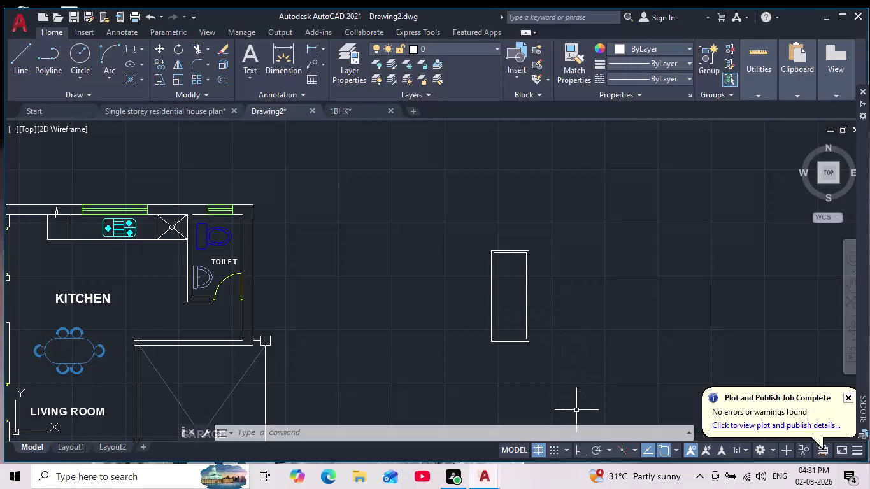
Restart the LINE command beside the tall double-walled rectangle.
scroll(up, 3)
click(16, 52)
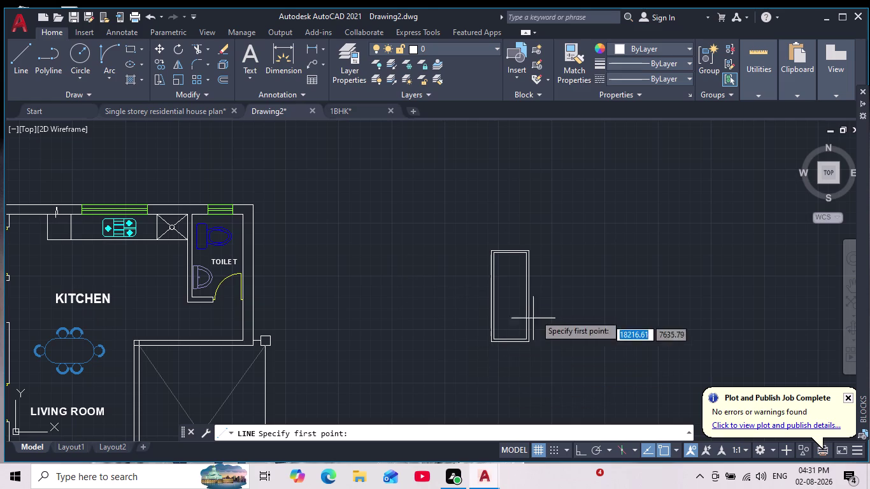
click(15, 58)
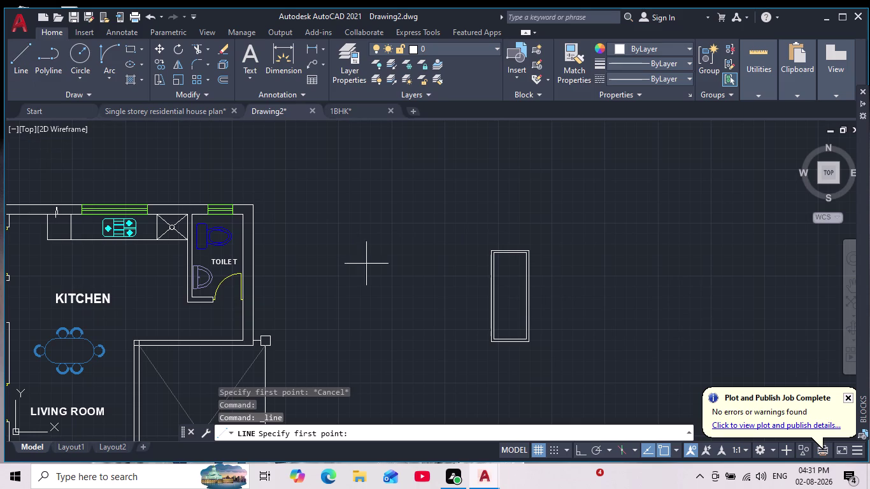
Draw a trial line across the inner rectangle from its left edge, then undo it.
scroll(up, 3)
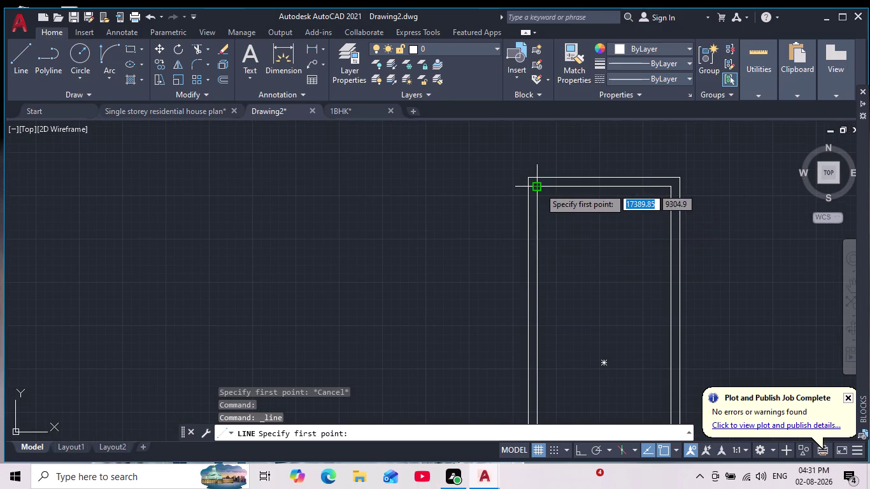
click(536, 239)
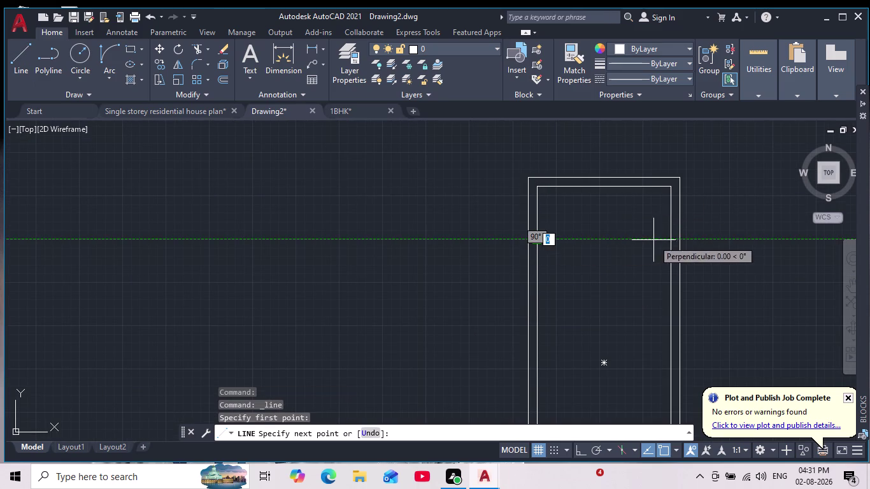
click(670, 239)
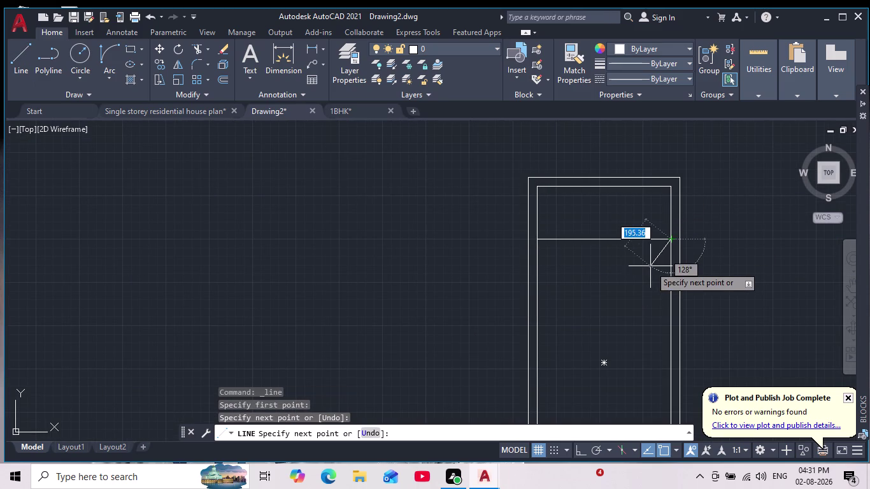
key(ctrl+z)
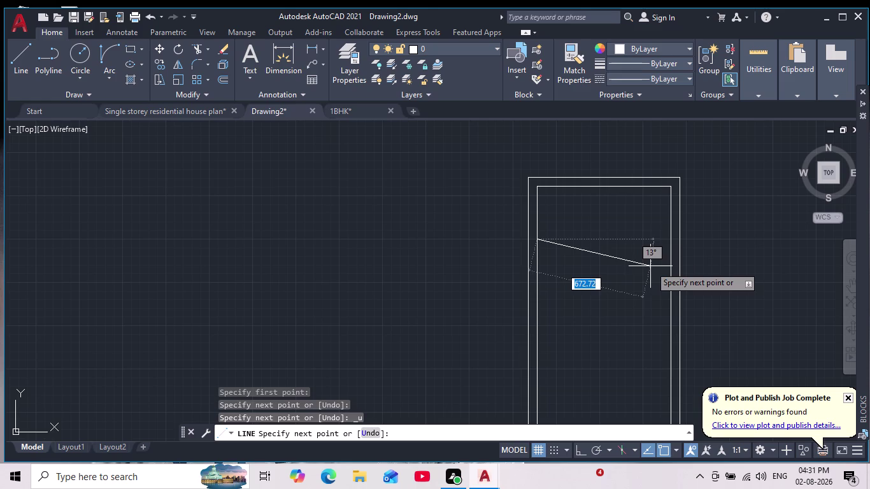
With Ortho on, draw the horizontal line to the inner right edge and finish it.
click(580, 452)
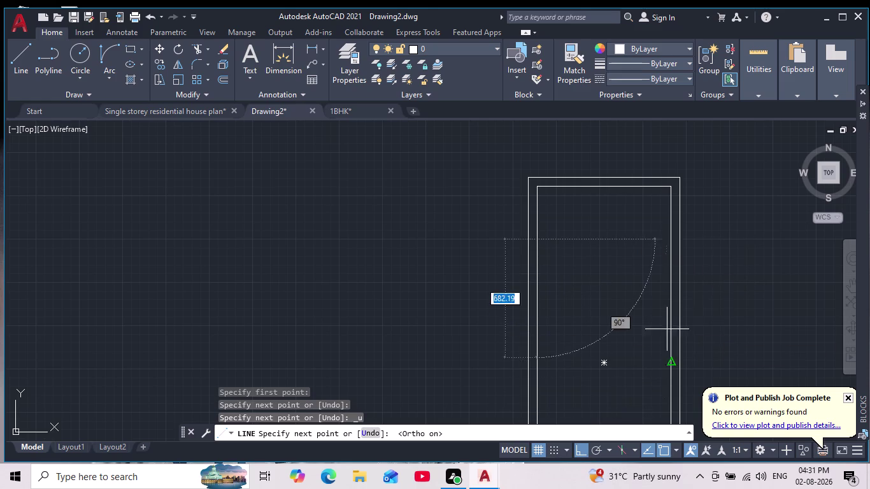
click(668, 246)
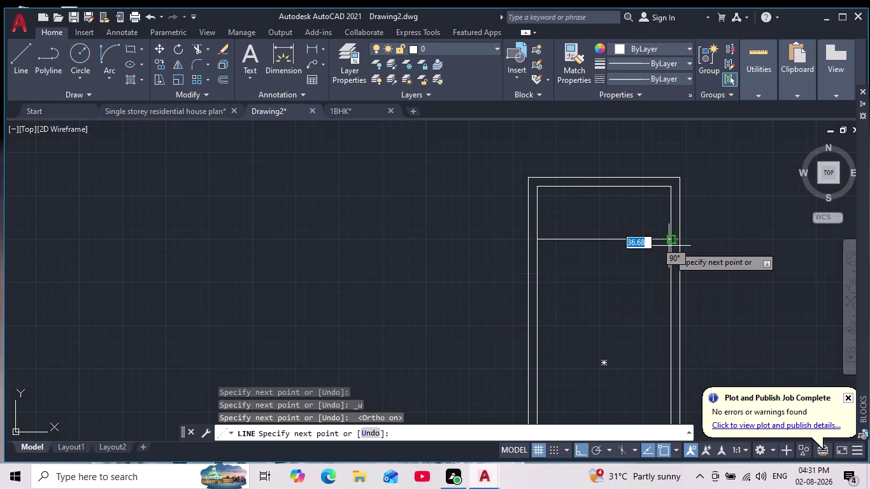
key(Escape)
scroll(down, 3)
middle_drag(647, 289, 600, 260)
scroll(up, 3)
scroll(down, 3)
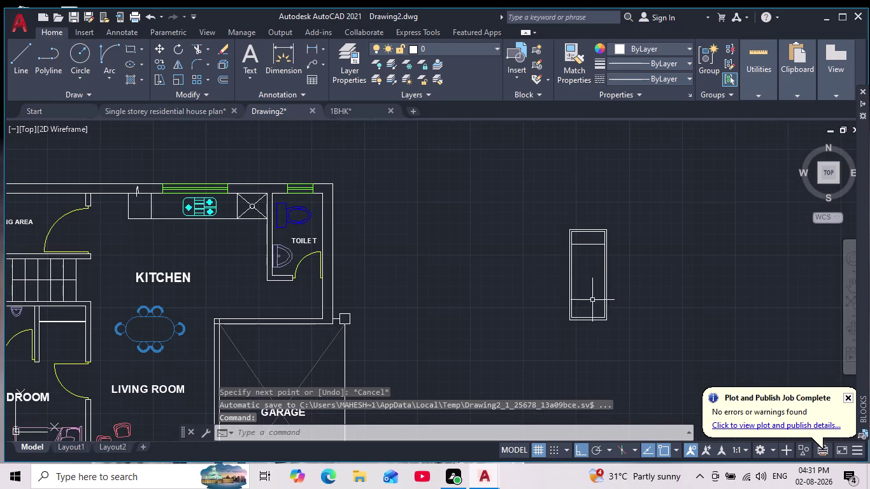
scroll(down, 3)
scroll(up, 3)
scroll(up, 3)
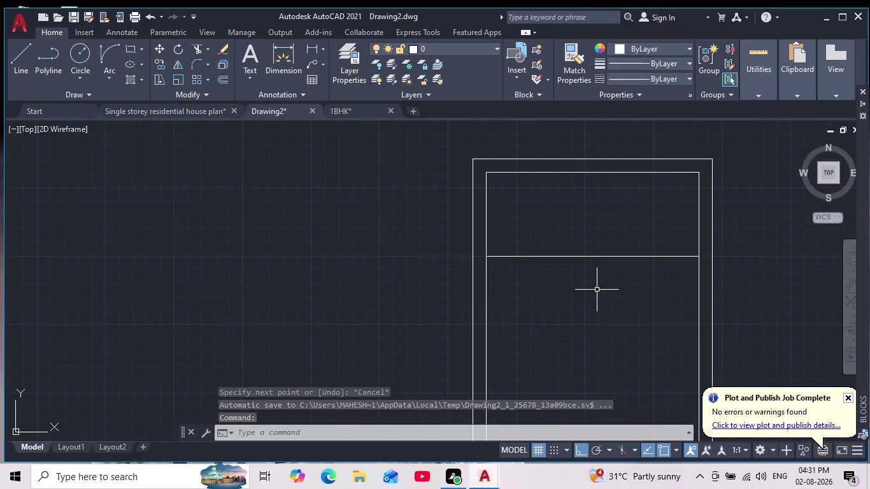
click(595, 285)
click(561, 248)
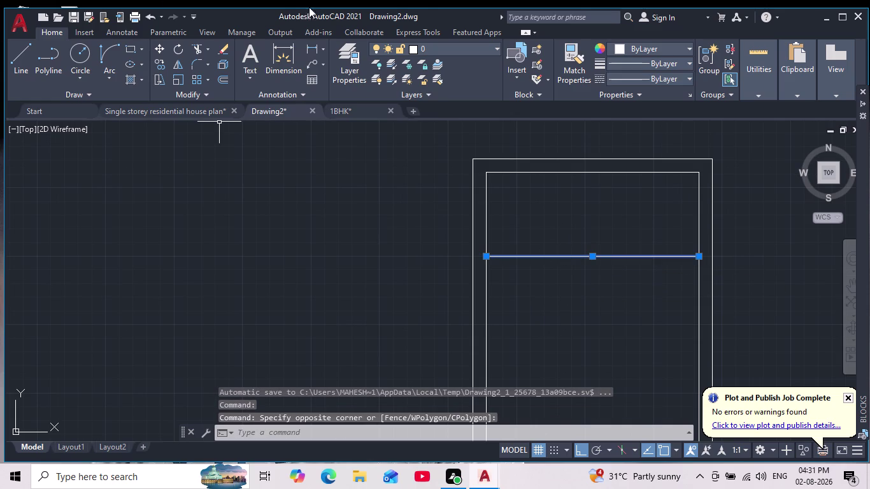
click(159, 47)
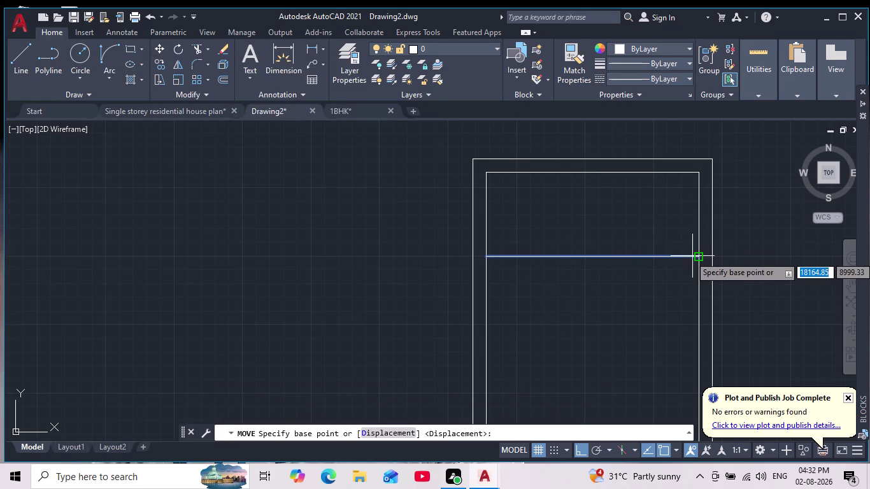
click(692, 256)
scroll(down, 3)
middle_drag(668, 310, 671, 266)
scroll(down, 3)
middle_drag(674, 261, 672, 227)
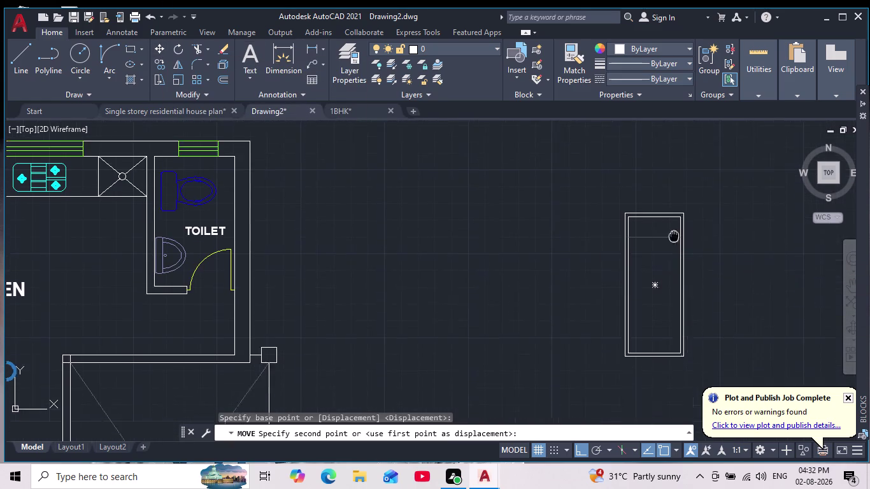
middle_drag(672, 227, 672, 218)
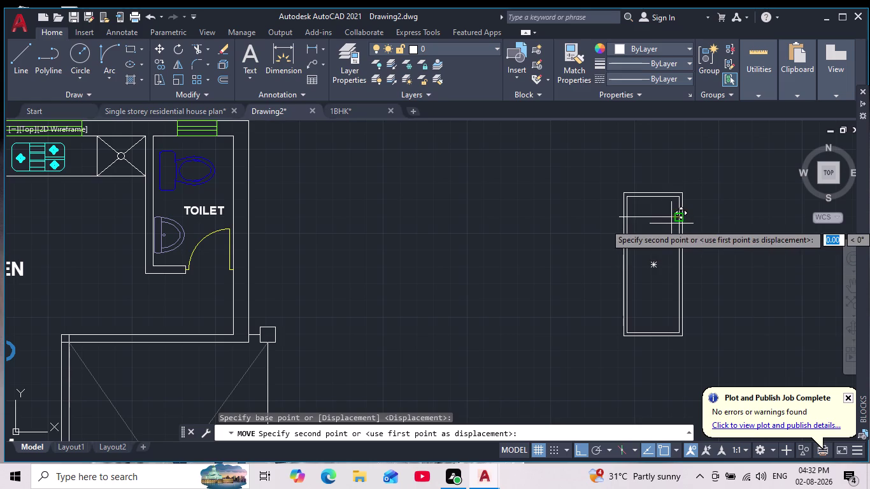
click(676, 231)
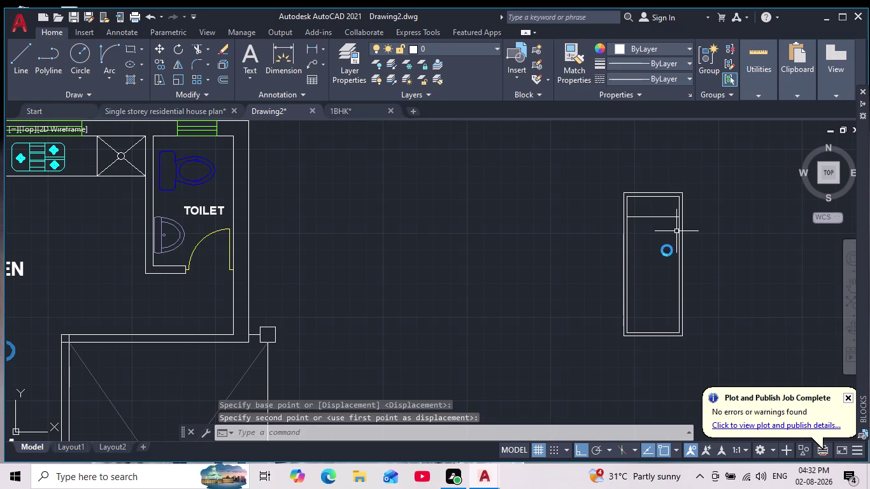
scroll(down, 3)
scroll(up, 3)
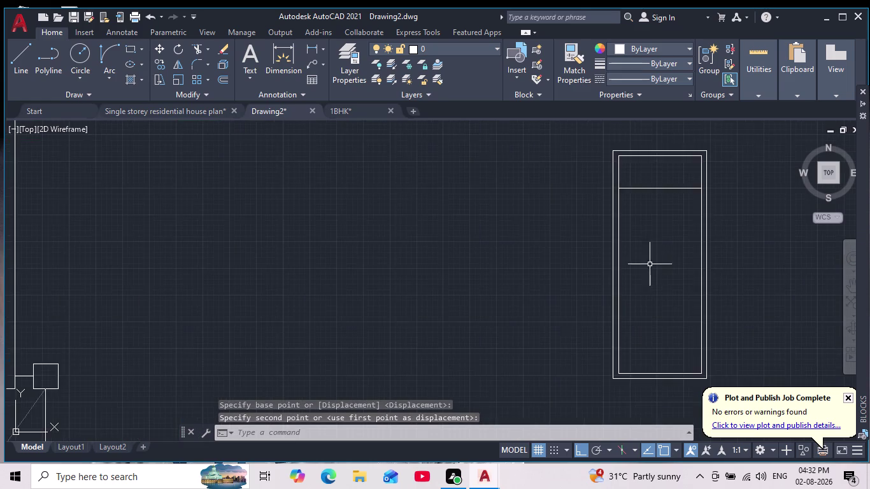
middle_drag(654, 259, 629, 331)
scroll(down, 3)
scroll(up, 3)
scroll(up, 3)
click(636, 340)
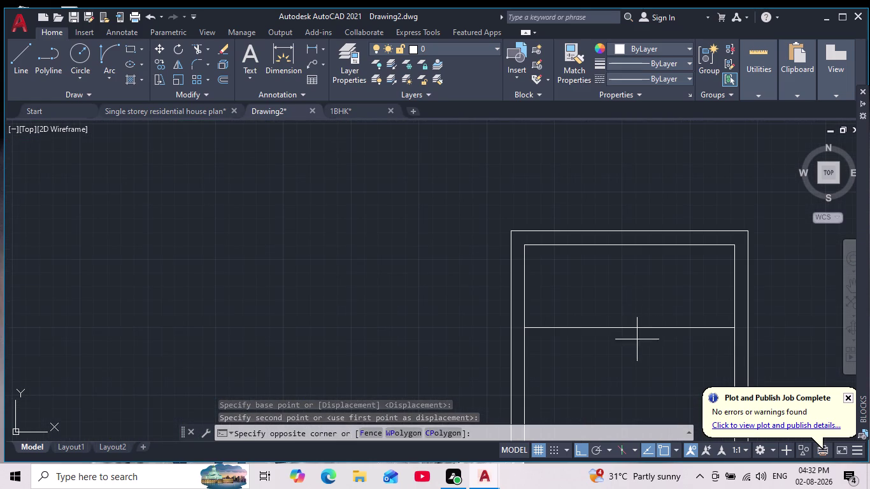
click(608, 323)
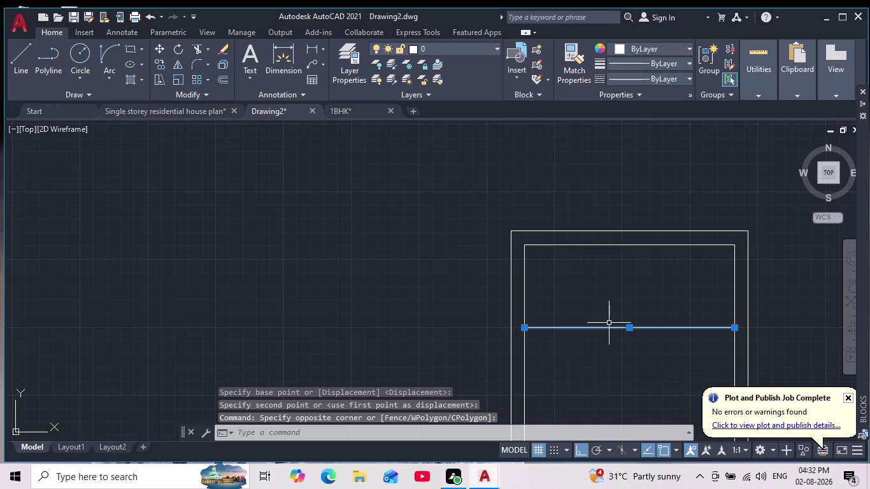
scroll(down, 3)
key(Escape)
scroll(down, 3)
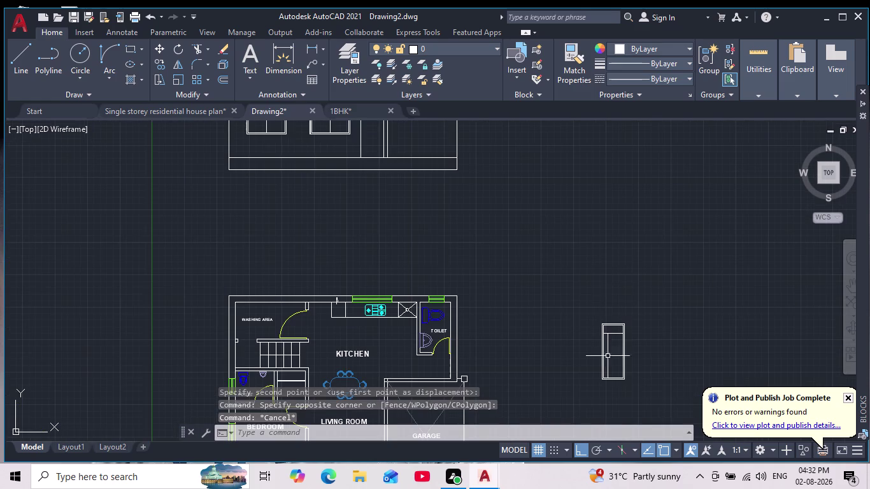
middle_drag(614, 367, 604, 338)
scroll(up, 3)
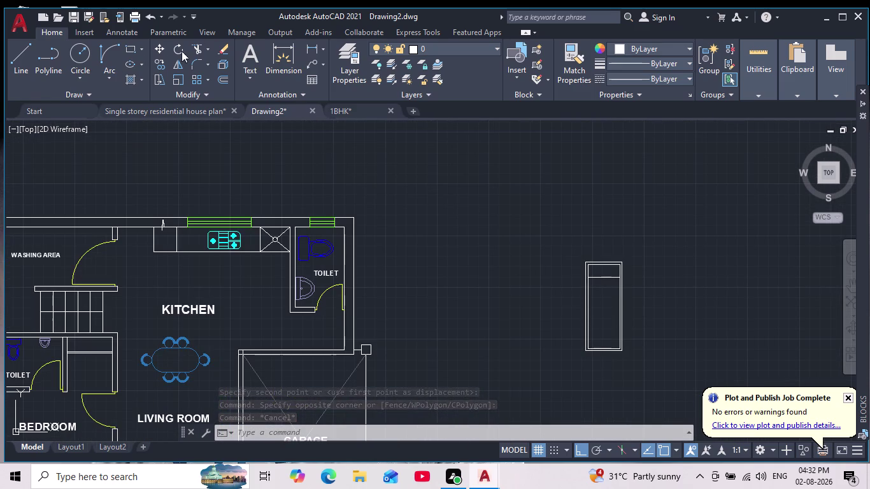
Start OFFSET with an offset distance of 200.
key(o)
key(Return)
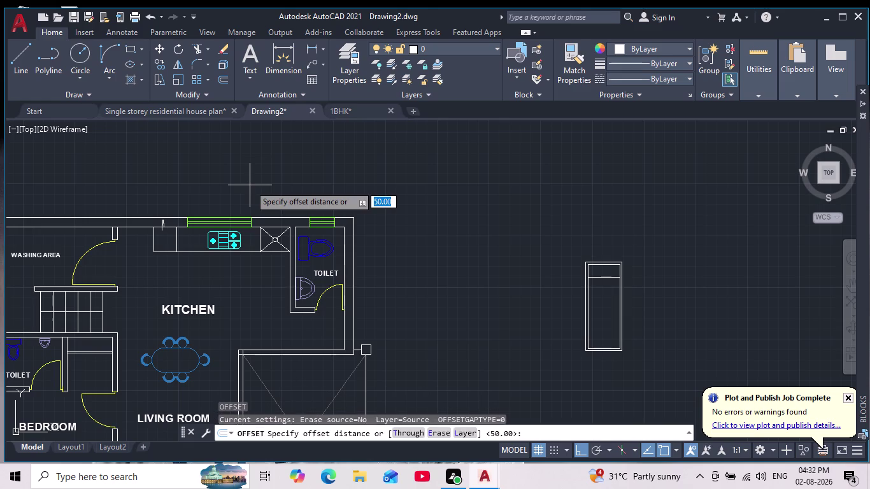
text(2000)
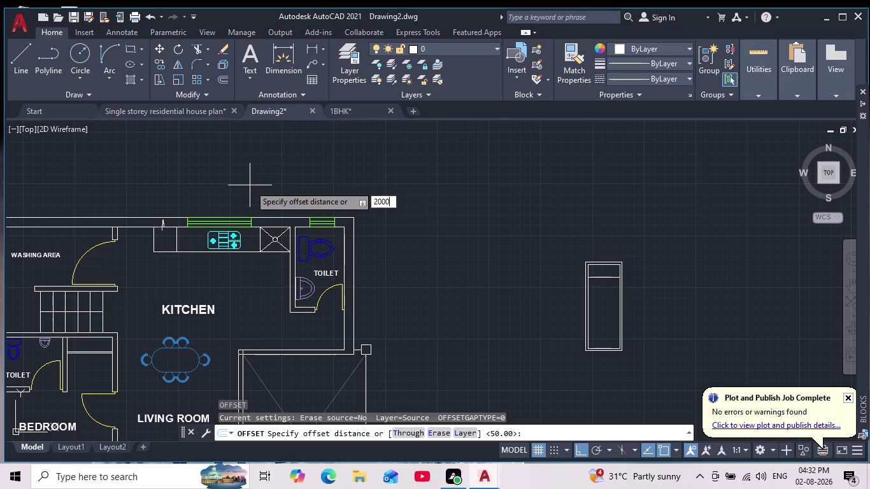
key(BackSpace)
key(Delete)
key(Return)
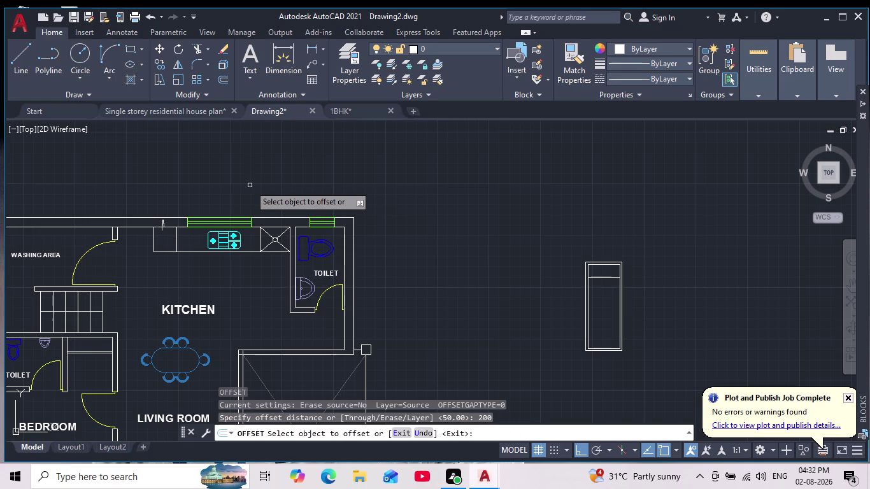
Make repeated offset copies of the horizontal line downward through the rectangle as treads.
click(602, 278)
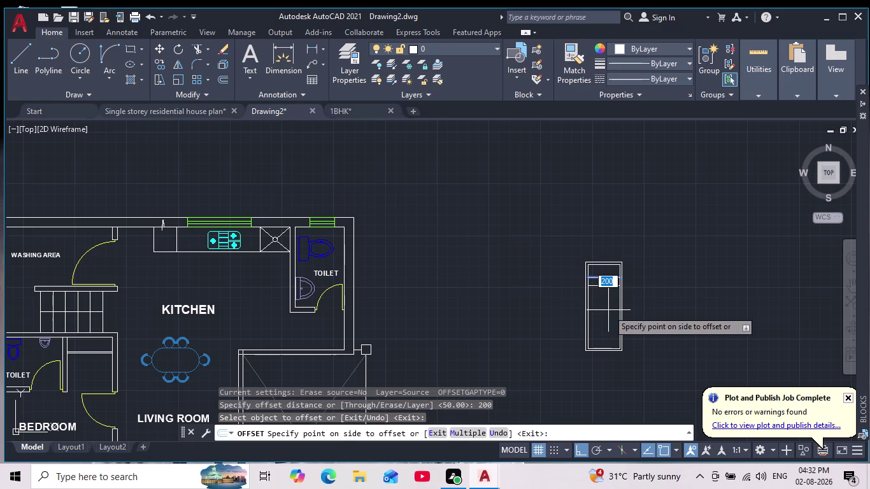
scroll(up, 3)
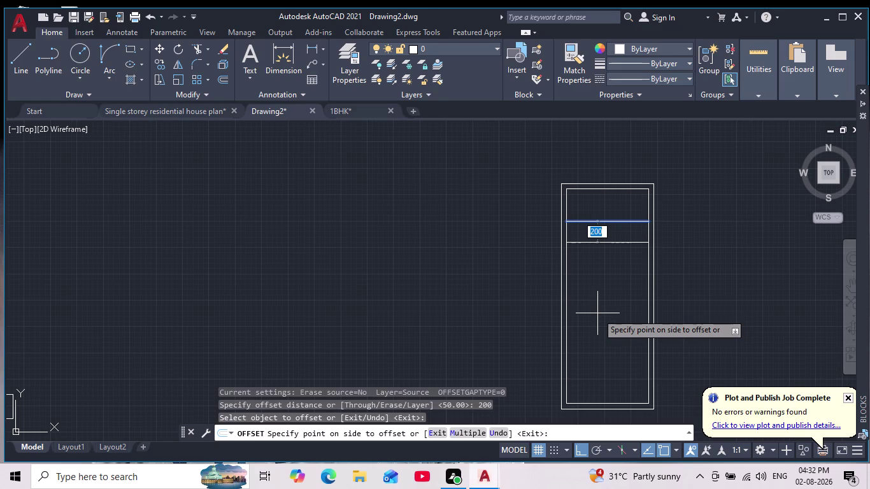
scroll(down, 3)
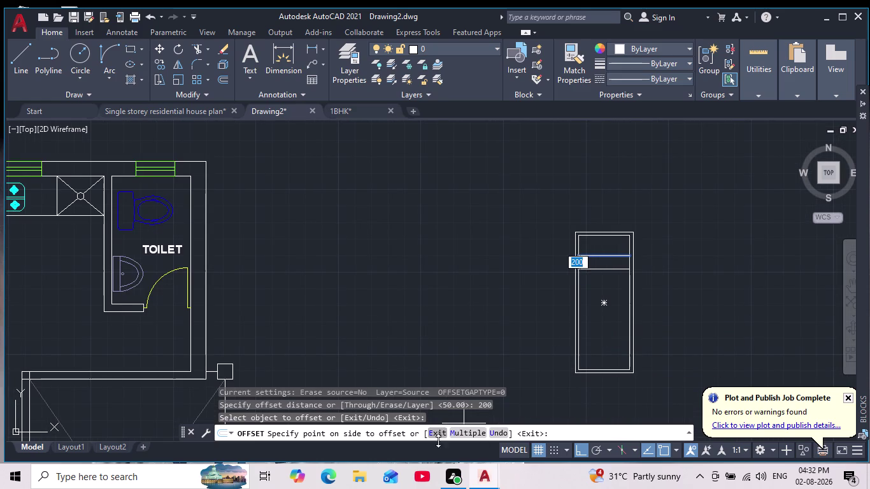
click(469, 430)
click(605, 308)
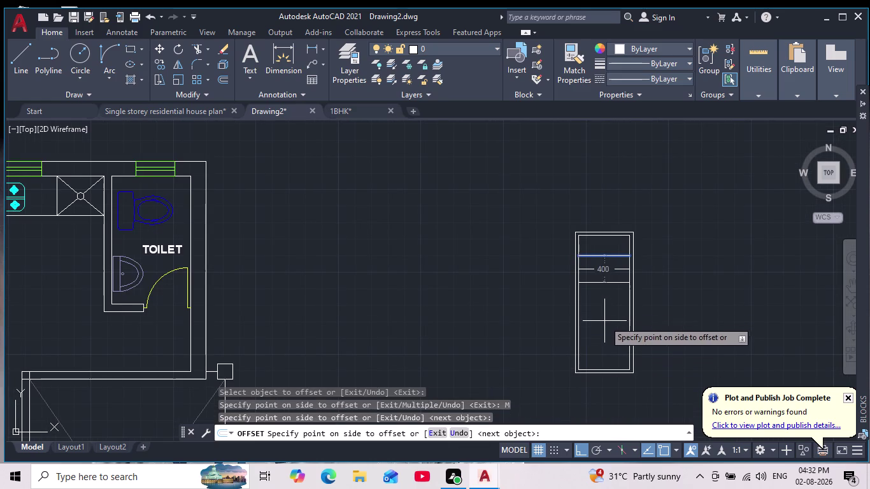
double_click(604, 320)
click(605, 334)
scroll(down, 3)
scroll(up, 3)
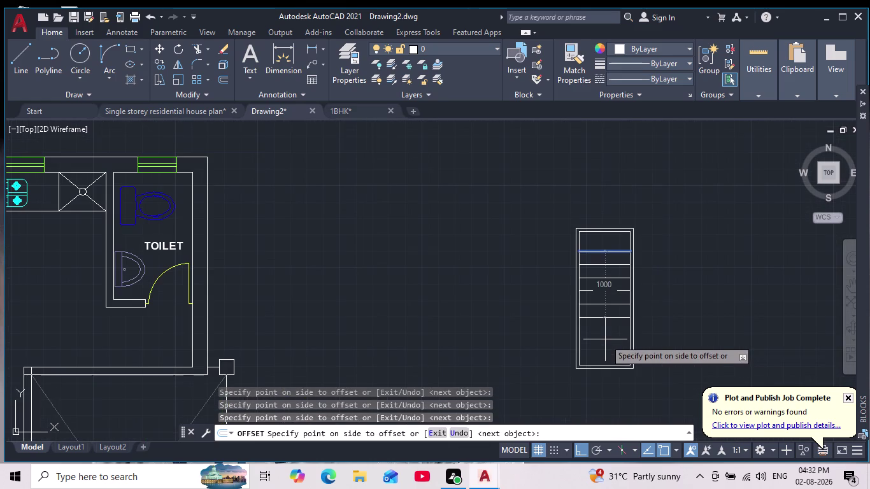
click(604, 339)
click(608, 344)
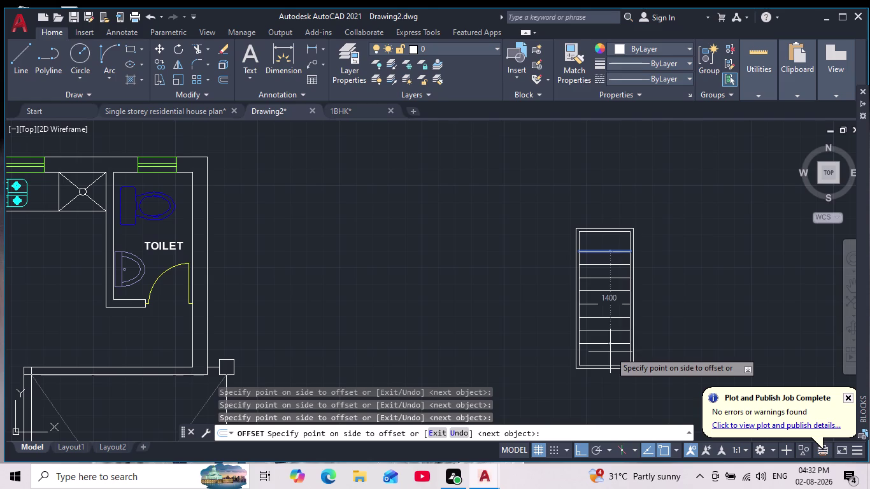
click(675, 353)
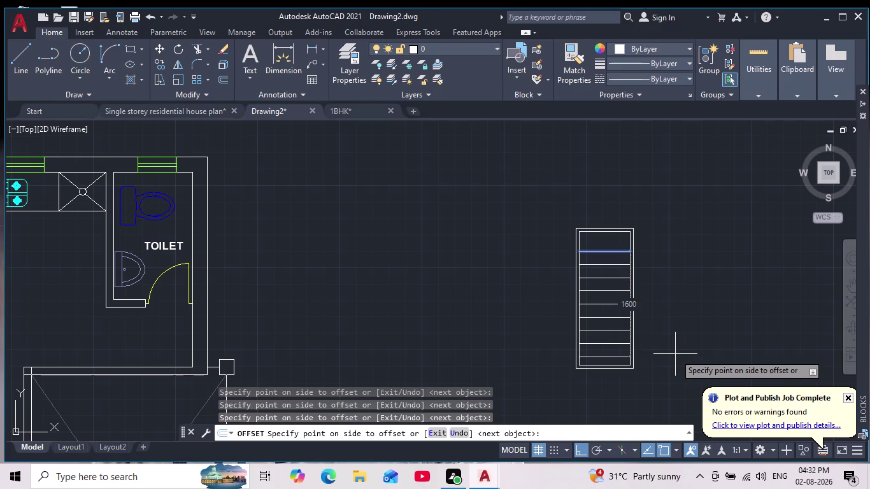
key(Return)
End the Offset command and re-centre the view on the filled rectangle.
scroll(down, 3)
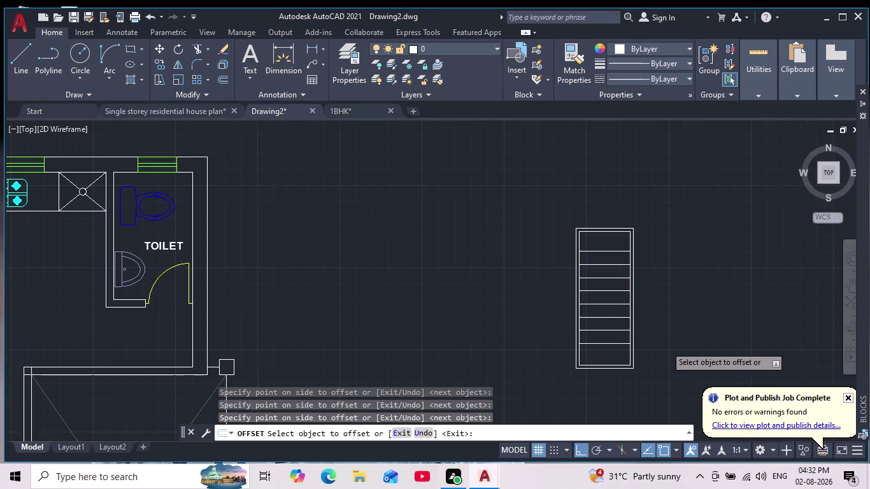
scroll(down, 3)
scroll(up, 3)
middle_drag(665, 353, 637, 351)
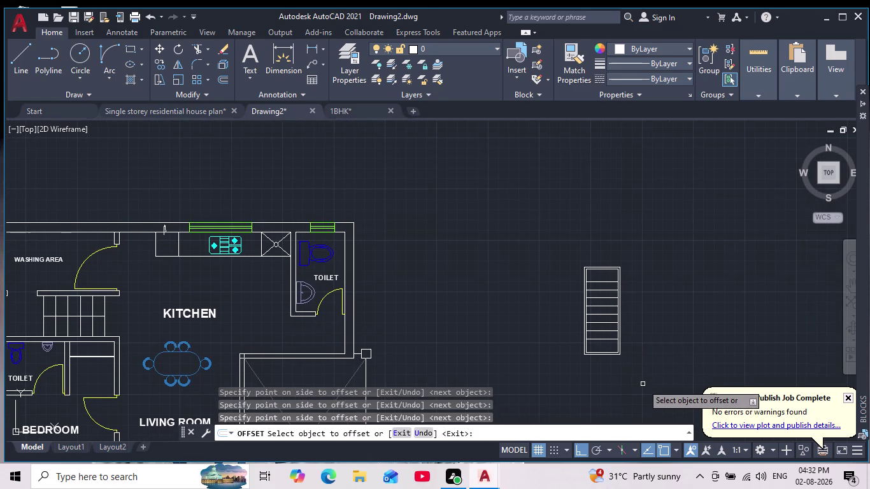
scroll(up, 3)
middle_drag(650, 346, 658, 394)
scroll(up, 3)
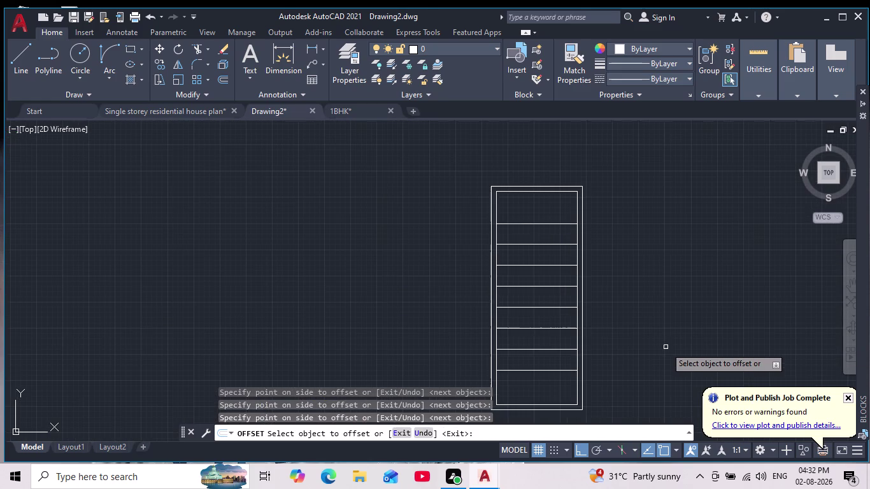
key(Escape)
key(Escape)
scroll(down, 3)
key(Escape)
key(Escape)
scroll(up, 3)
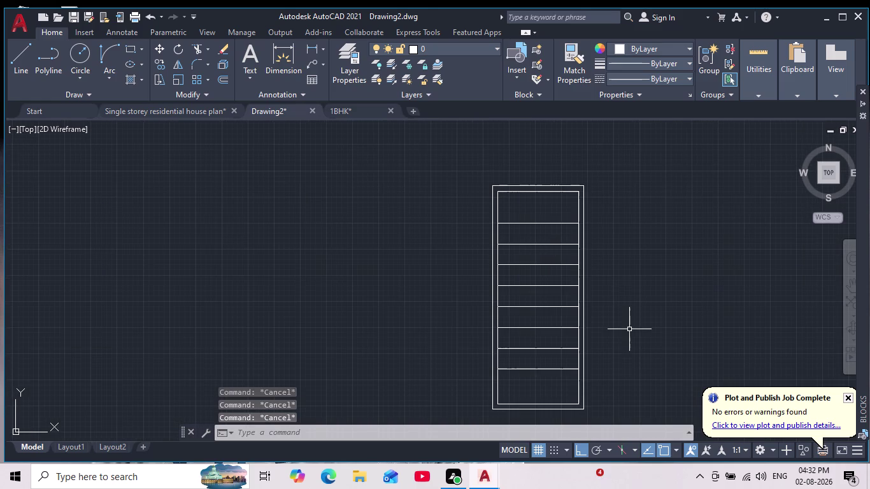
scroll(down, 3)
scroll(down, 3)
middle_click(634, 346)
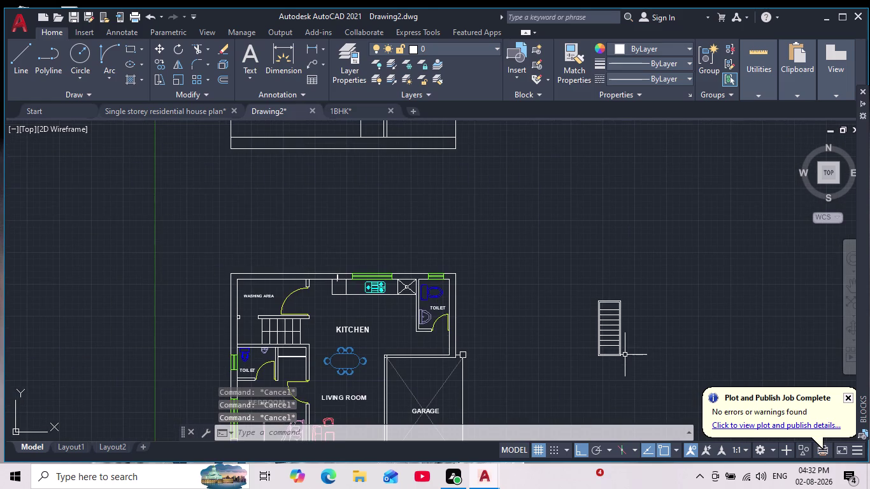
scroll(down, 3)
scroll(up, 3)
Draw a diagonal line from the inner top-left corner to the right-side midpoint.
scroll(up, 3)
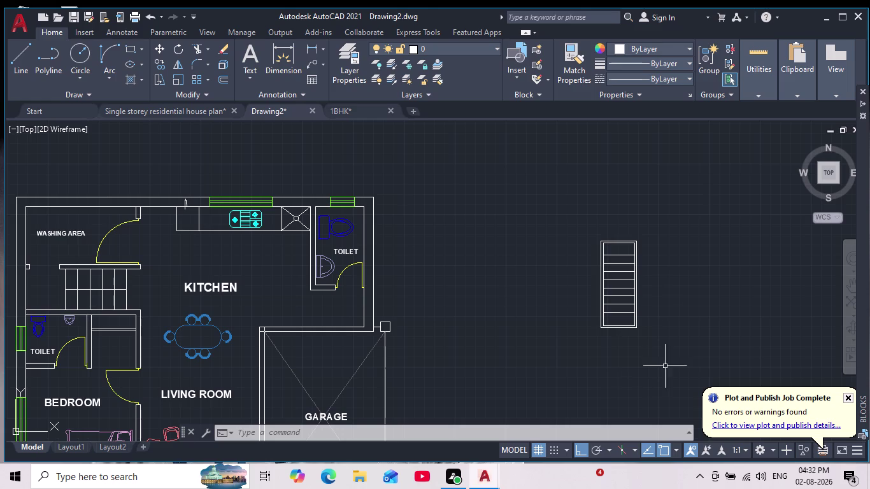
click(0, 48)
click(23, 59)
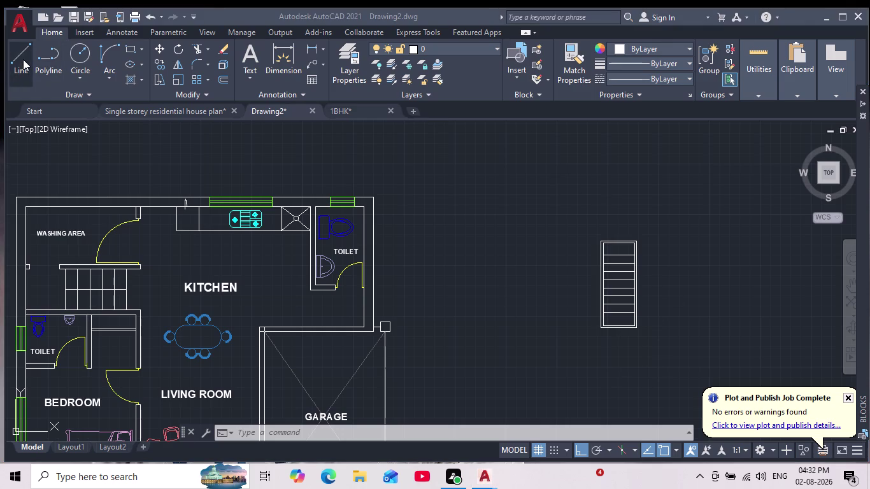
scroll(up, 3)
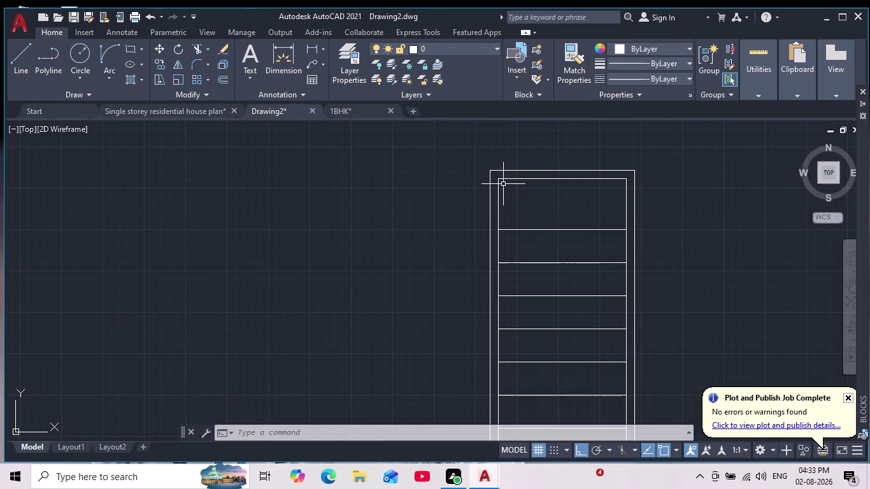
click(27, 53)
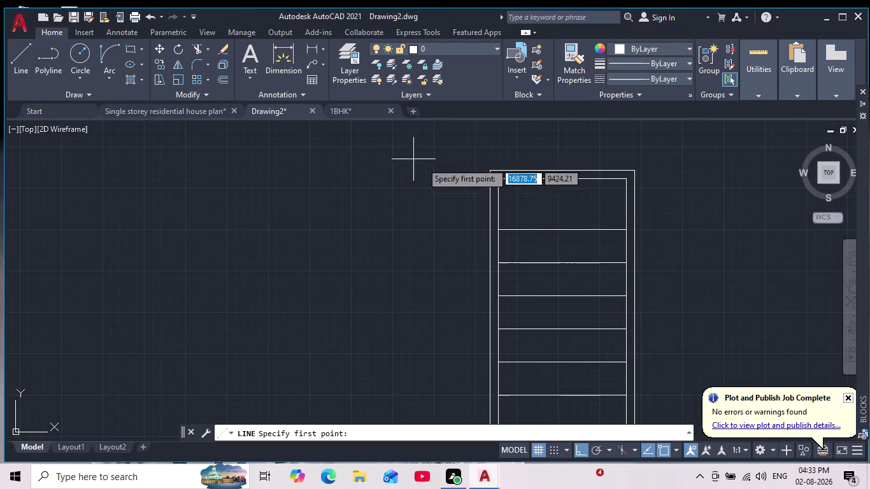
click(499, 179)
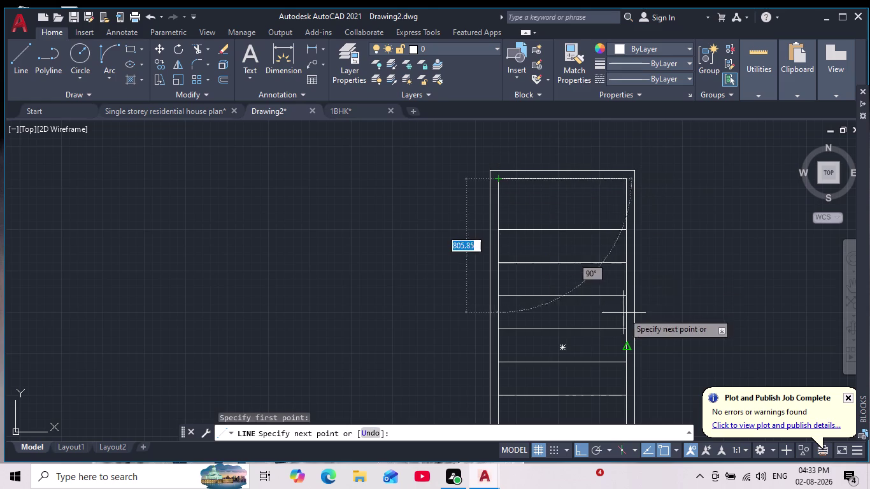
middle_drag(624, 314, 630, 266)
scroll(down, 3)
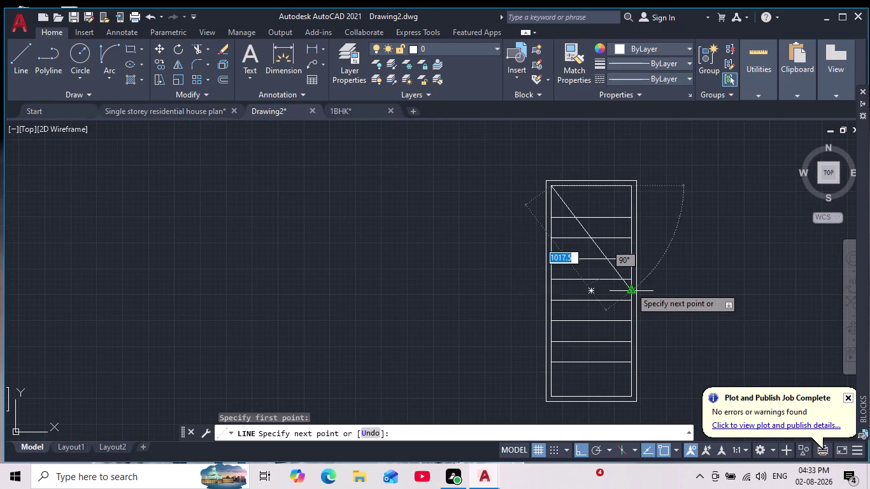
click(630, 287)
Continue the line down to the bottom-left corner and finish it.
middle_drag(573, 350, 592, 320)
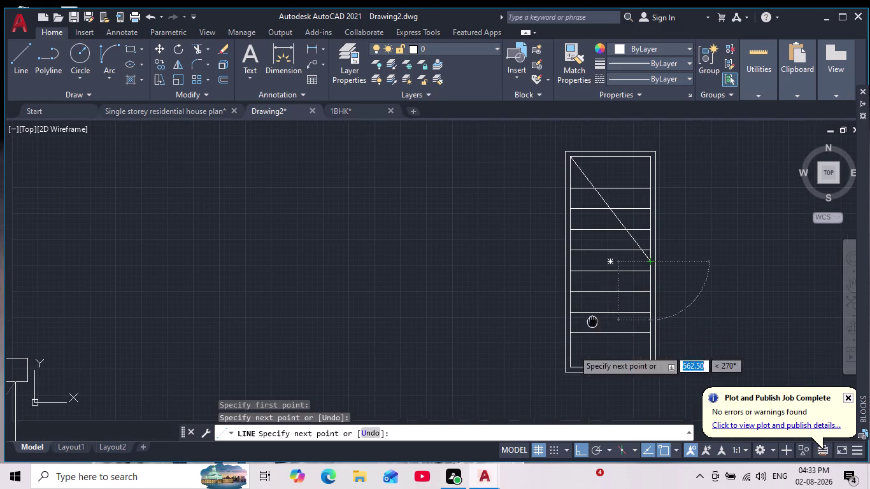
middle_drag(592, 320, 593, 320)
scroll(up, 3)
click(552, 402)
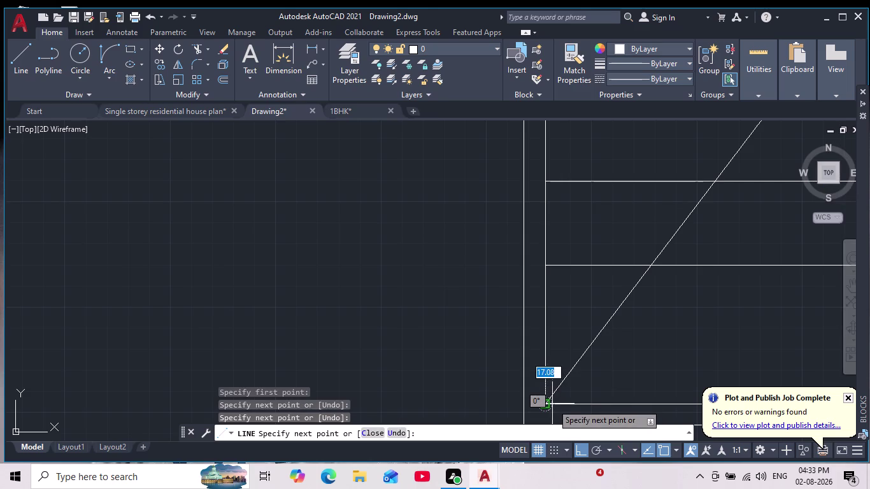
key(Escape)
scroll(down, 3)
middle_drag(574, 412, 584, 358)
scroll(up, 3)
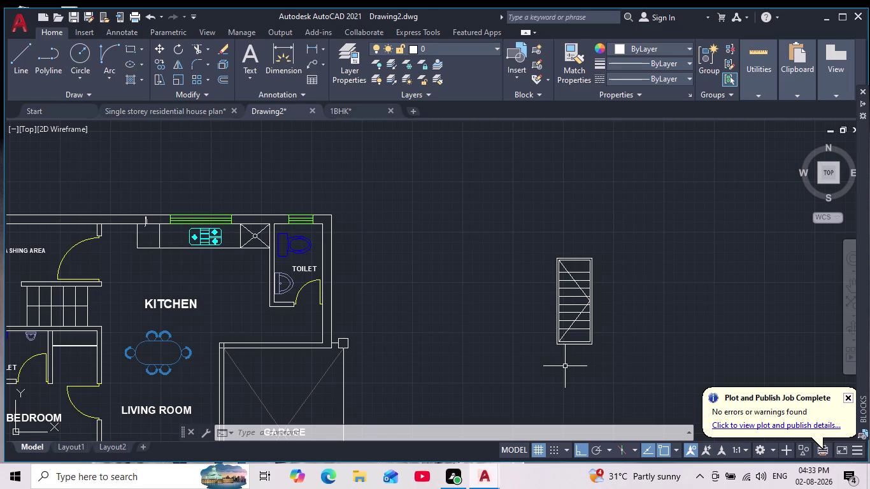
Window-select the treads and V-shaped diagonals and set their colour to black.
scroll(up, 3)
click(579, 347)
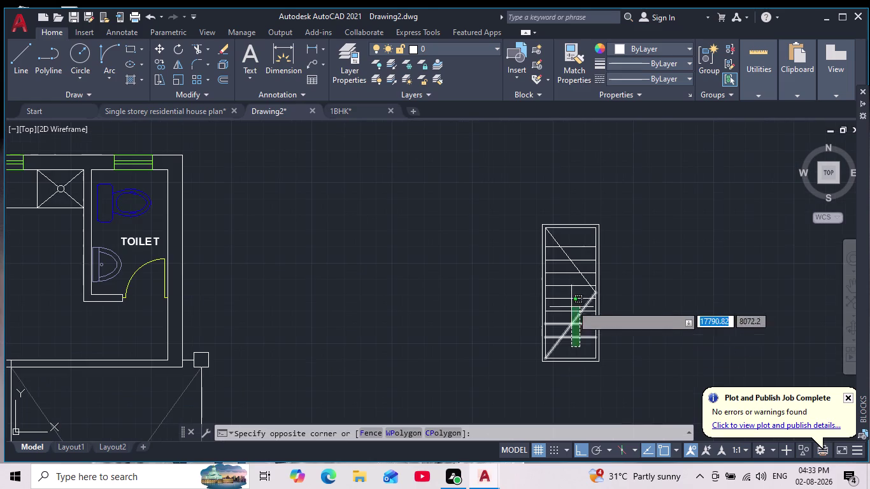
click(564, 241)
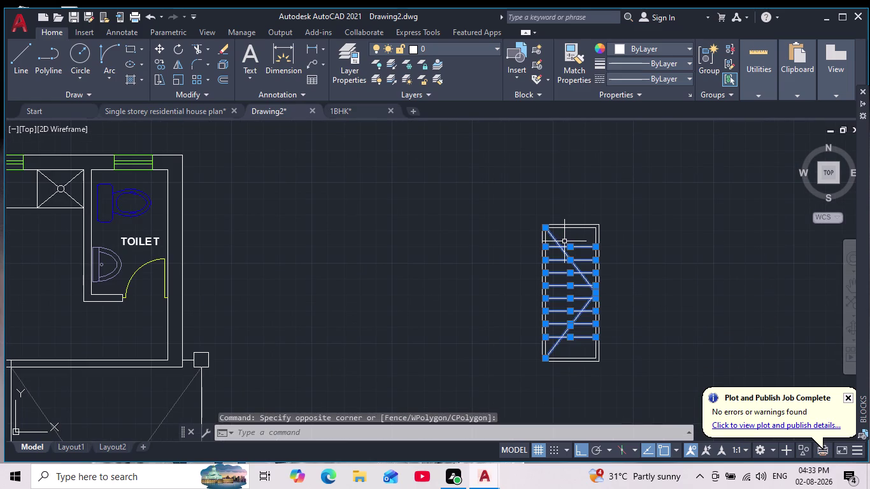
scroll(up, 3)
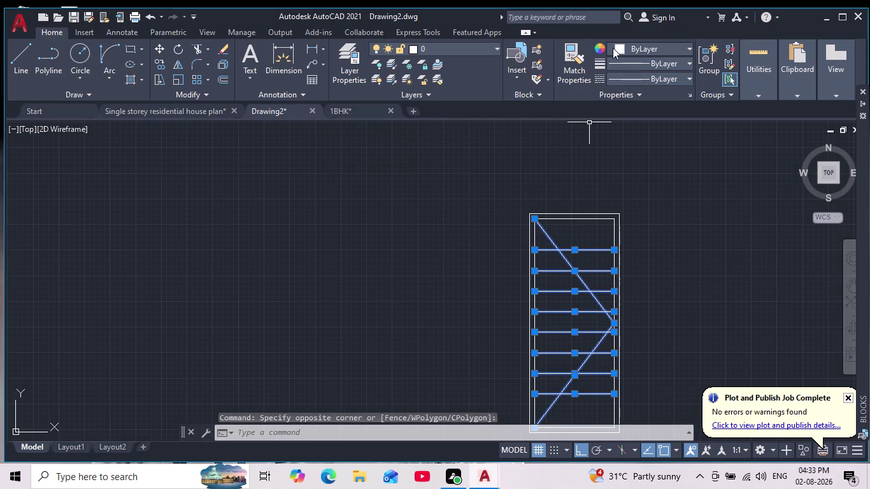
click(617, 48)
click(614, 100)
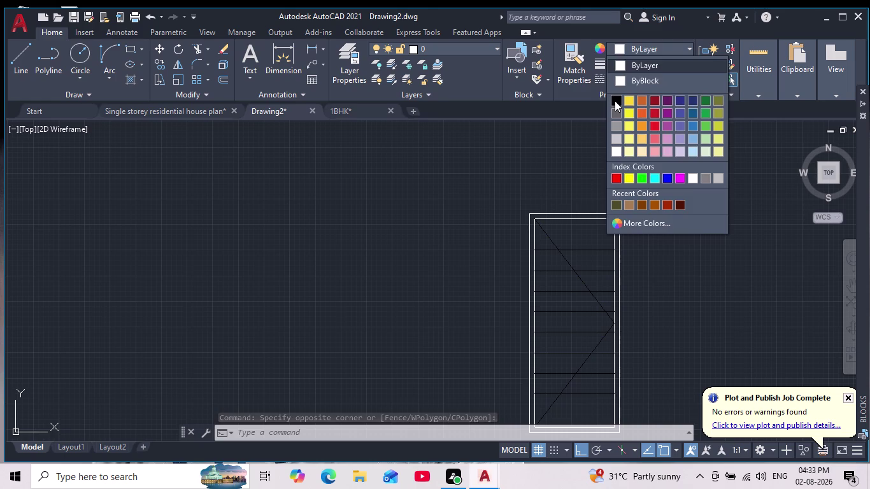
key(Escape)
middle_drag(581, 275, 578, 247)
scroll(down, 3)
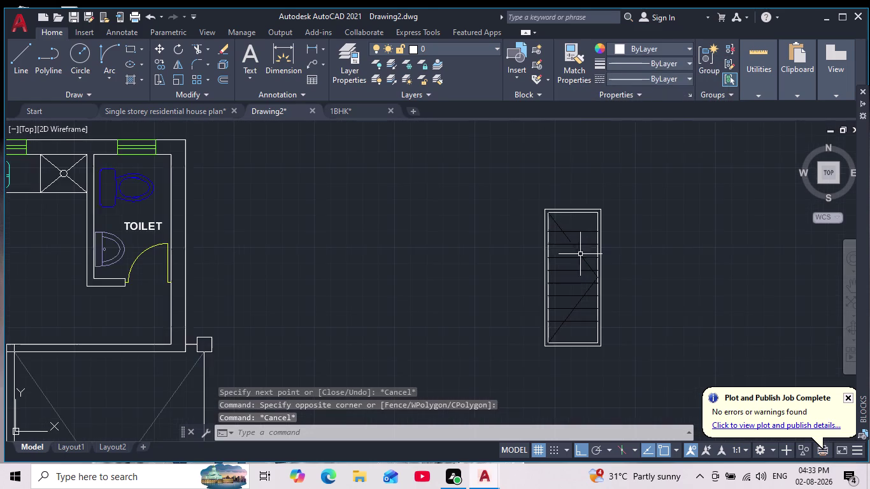
middle_drag(602, 271, 549, 307)
scroll(up, 3)
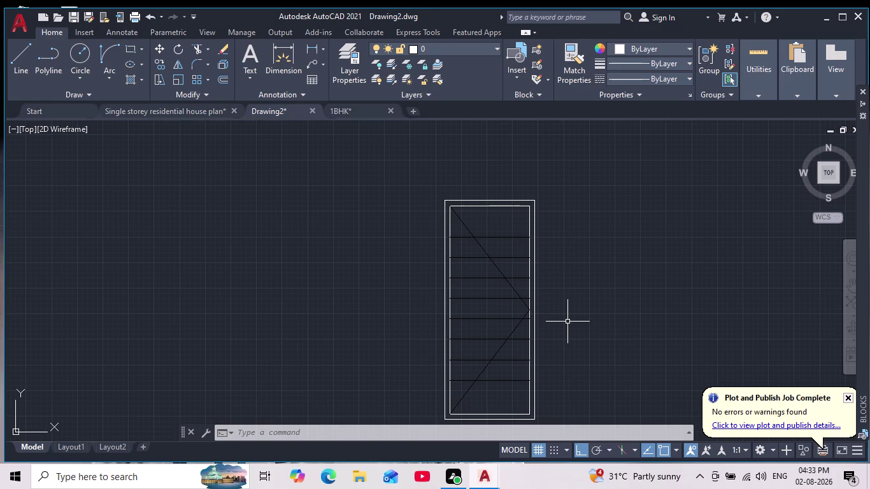
Fill the band between the double outlines with a SOLID hatch in dark grey 99,100,102.
key(h)
key(Return)
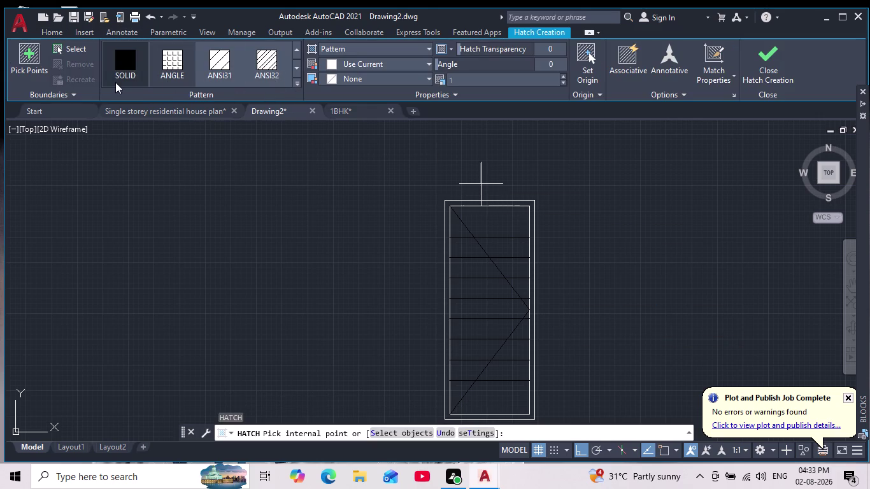
click(128, 67)
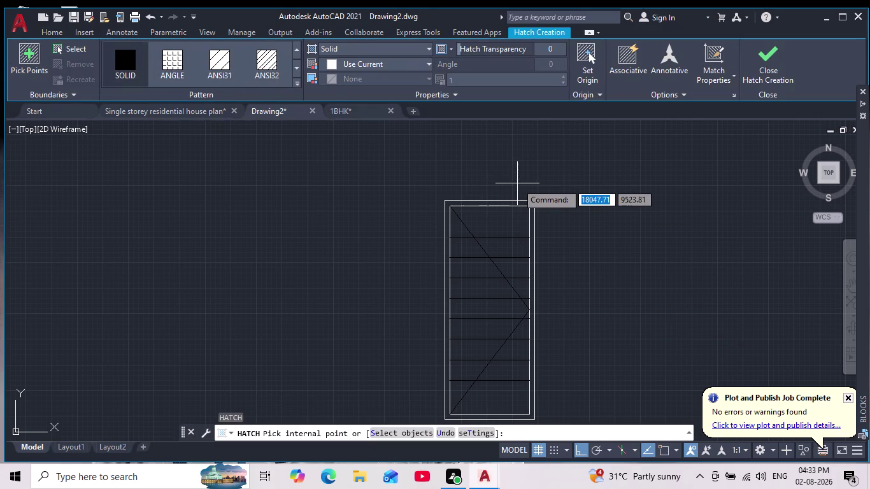
scroll(up, 3)
scroll(down, 3)
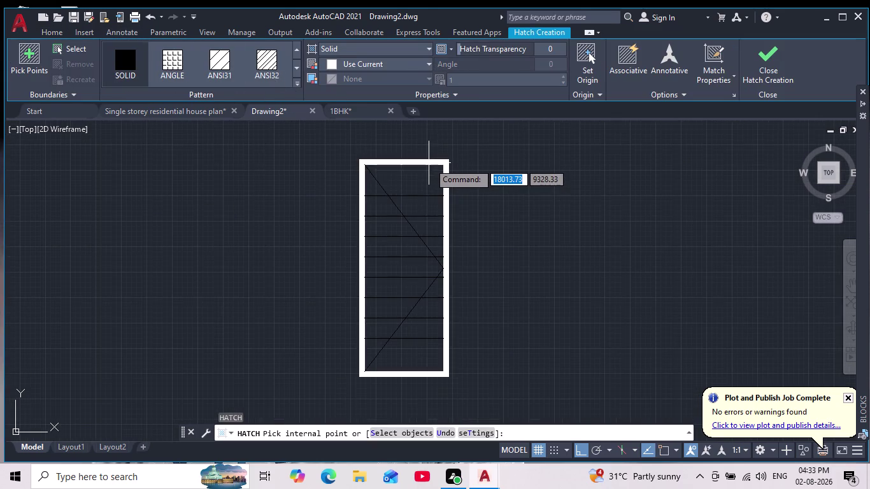
click(328, 64)
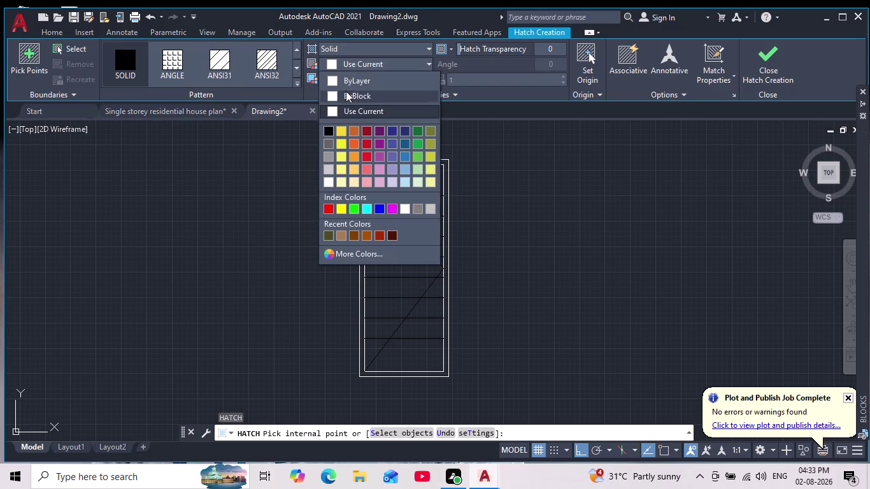
click(324, 144)
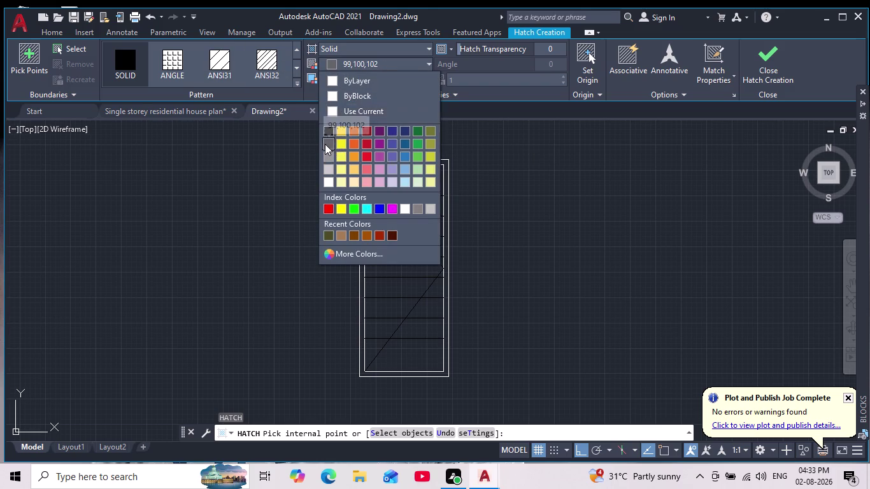
middle_drag(507, 192, 533, 235)
scroll(up, 3)
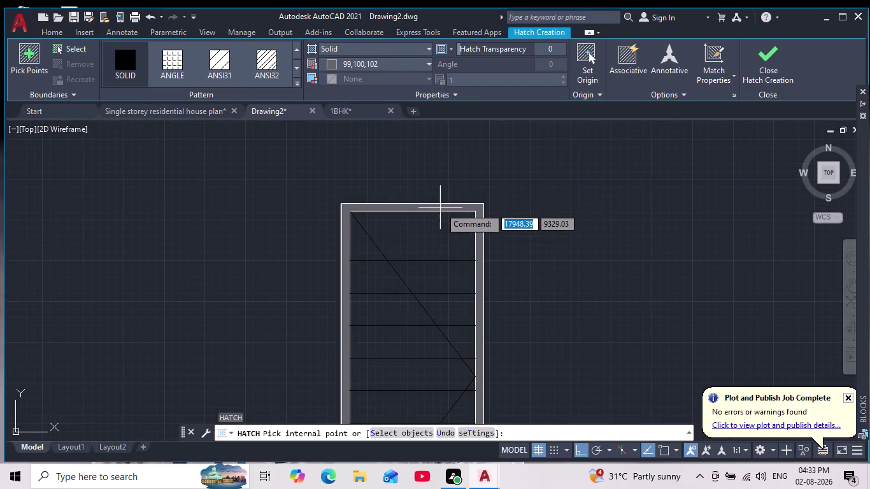
click(440, 207)
scroll(down, 3)
key(Escape)
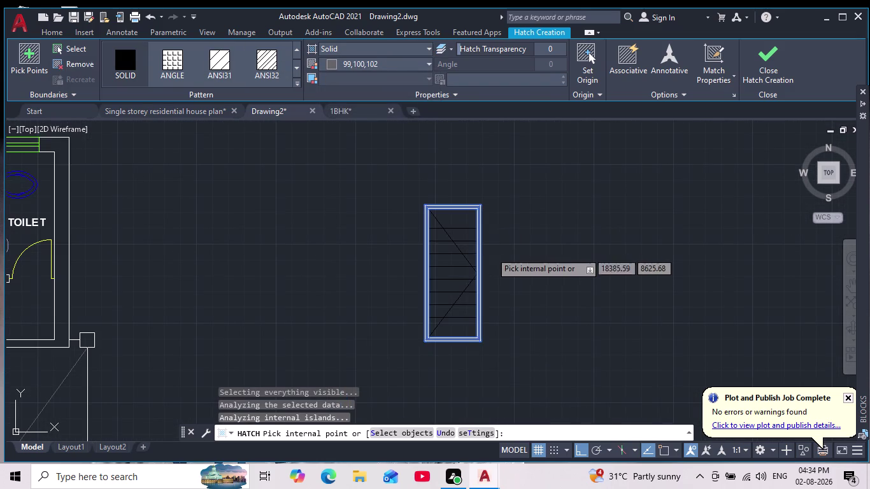
scroll(up, 3)
middle_drag(485, 262, 483, 280)
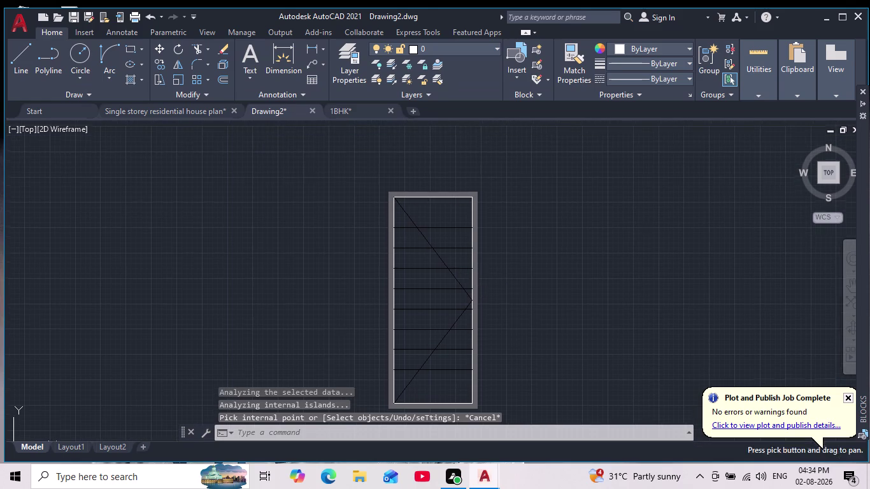
Start another solid hatch in light grey colour 9, then cancel it.
key(h)
key(Return)
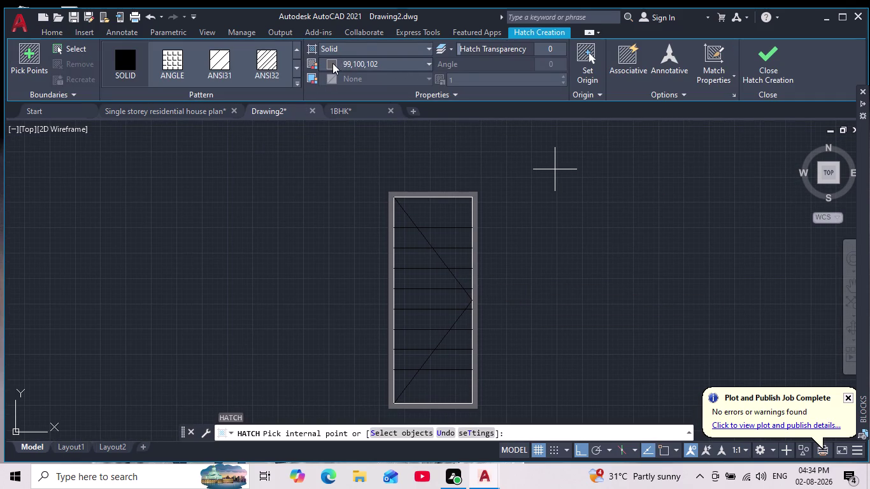
click(332, 63)
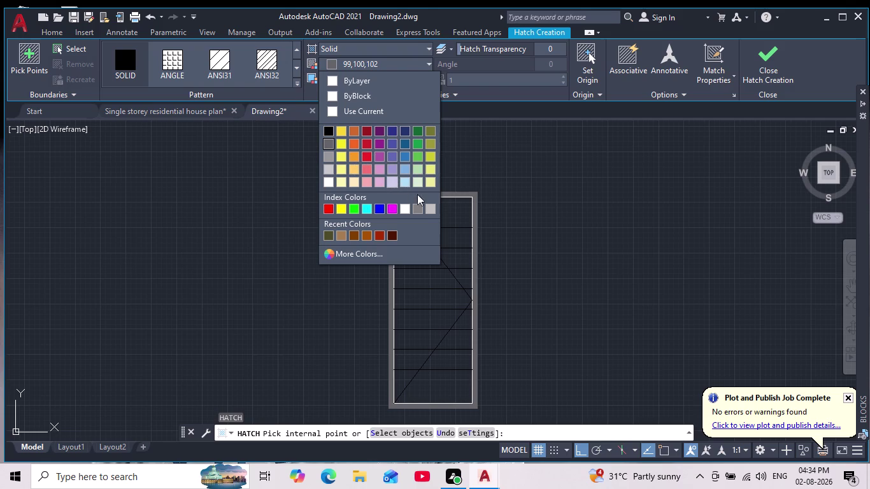
click(432, 206)
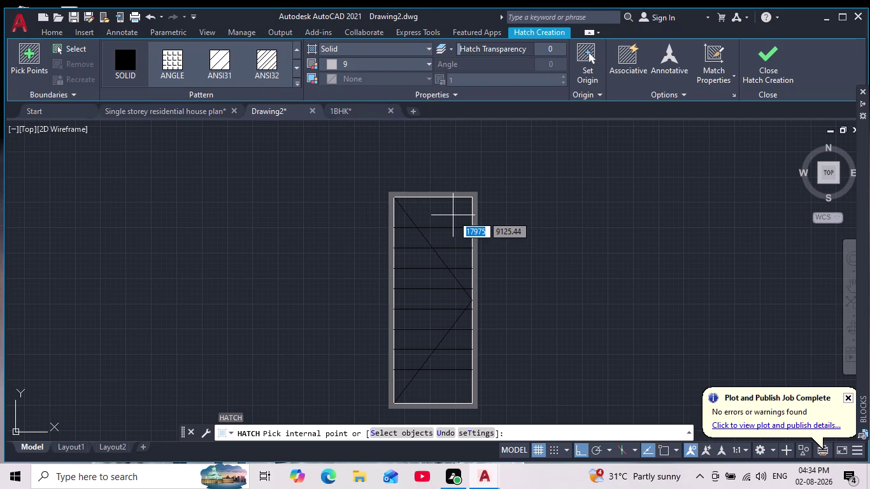
scroll(down, 3)
scroll(up, 3)
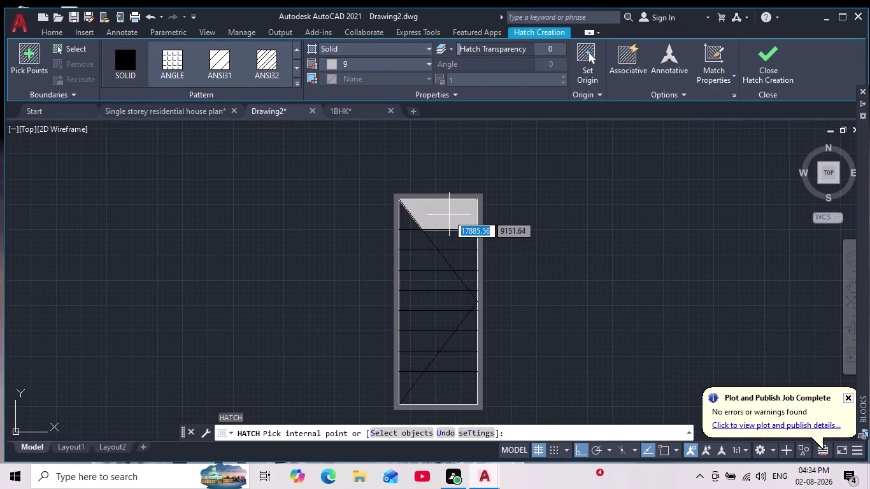
key(Escape)
key(Escape)
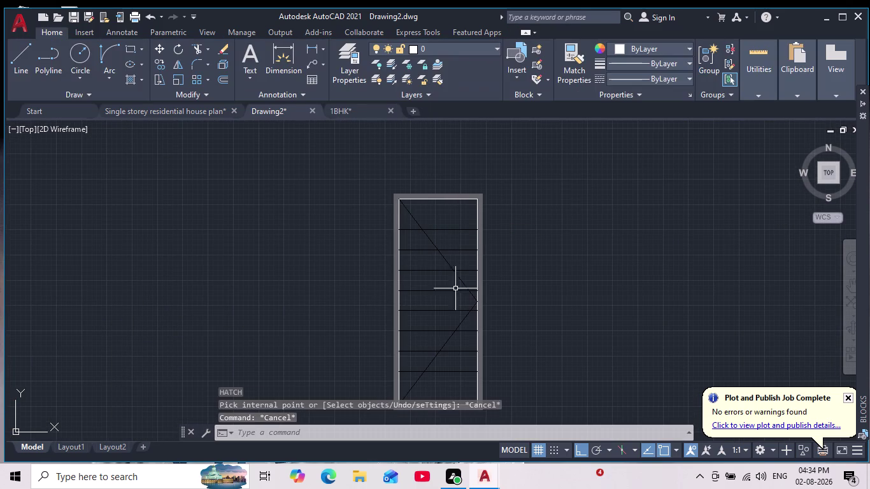
Window-select the railing lines inside the tall rectangle.
click(458, 370)
middle_drag(461, 344, 476, 304)
scroll(down, 3)
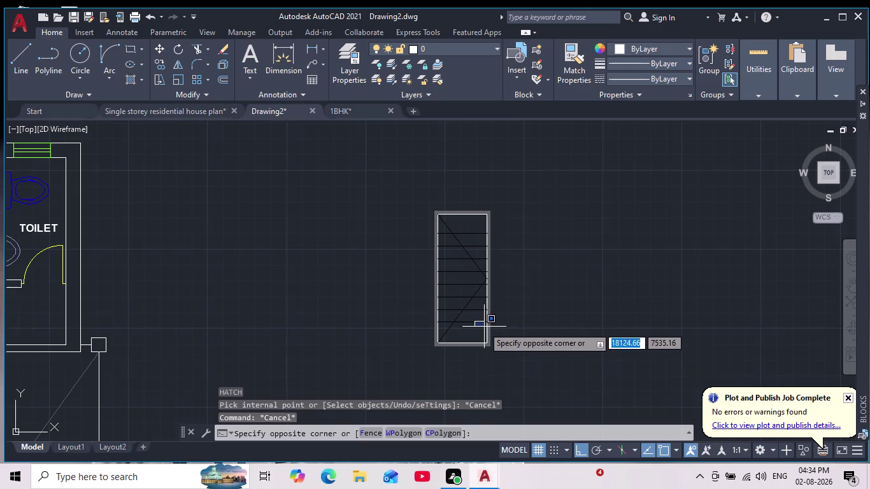
scroll(up, 3)
key(Escape)
drag(470, 357, 464, 354)
middle_drag(384, 208, 385, 212)
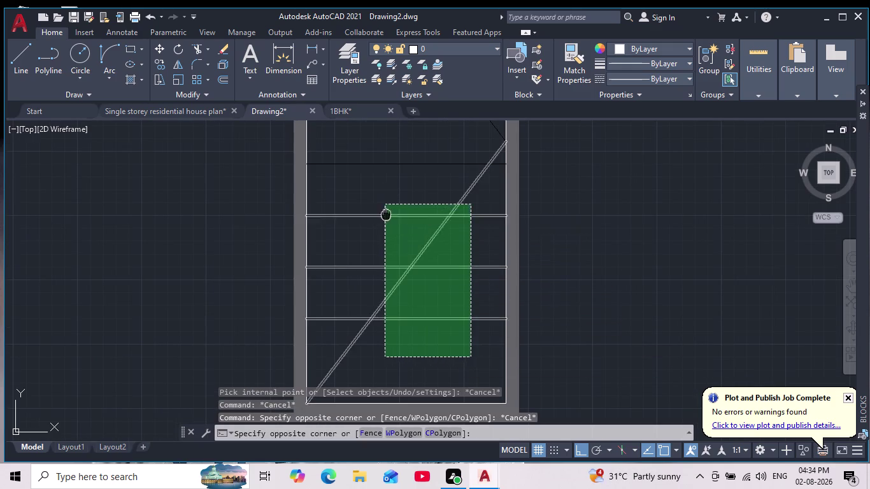
middle_drag(386, 212, 405, 327)
scroll(down, 3)
scroll(up, 3)
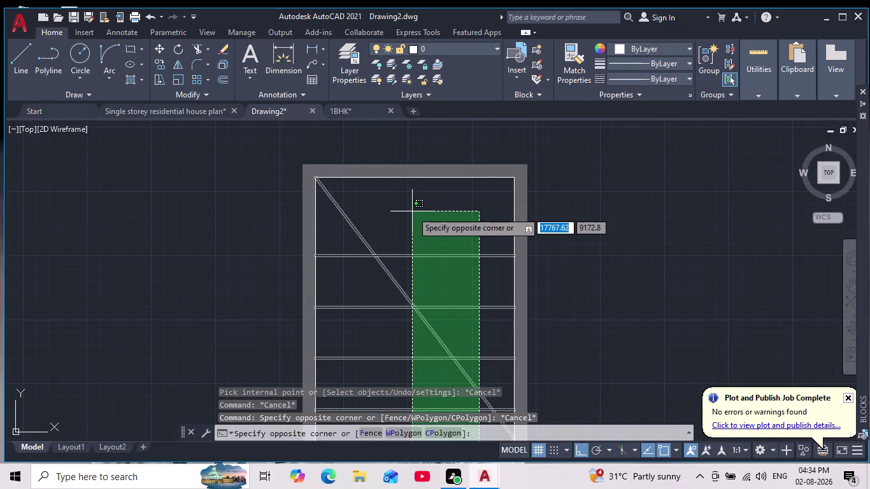
click(393, 213)
scroll(down, 3)
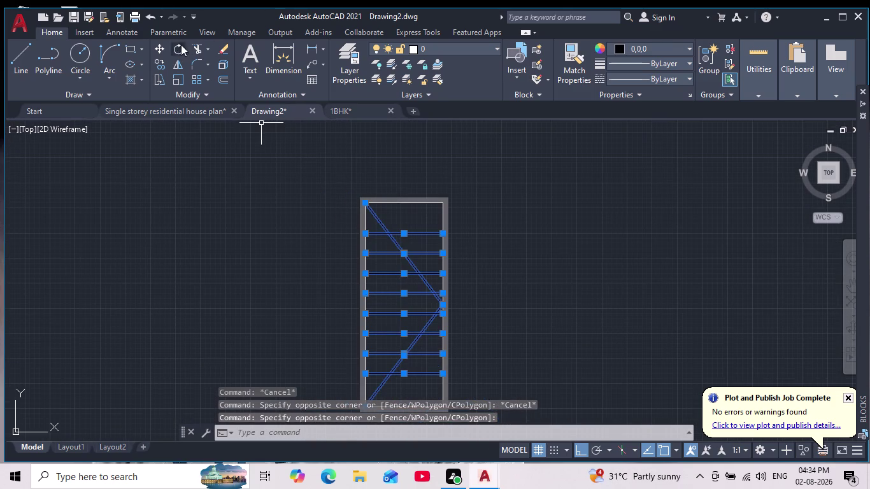
Move the selected lines from their top-left corner to the right of the rectangle.
click(156, 49)
scroll(up, 3)
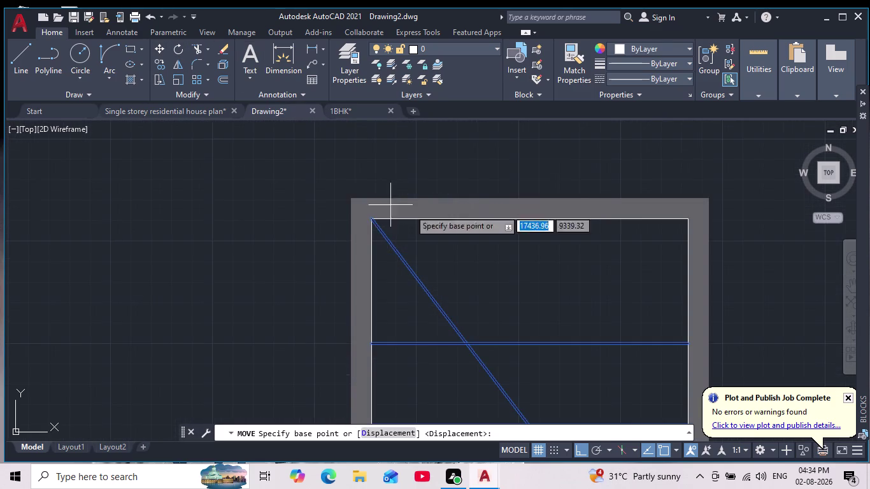
click(372, 212)
scroll(down, 3)
middle_drag(256, 223, 447, 136)
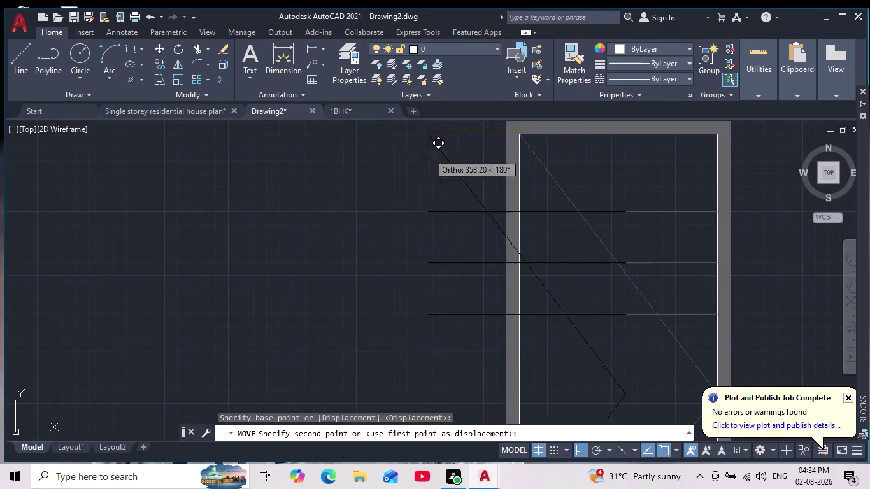
scroll(down, 3)
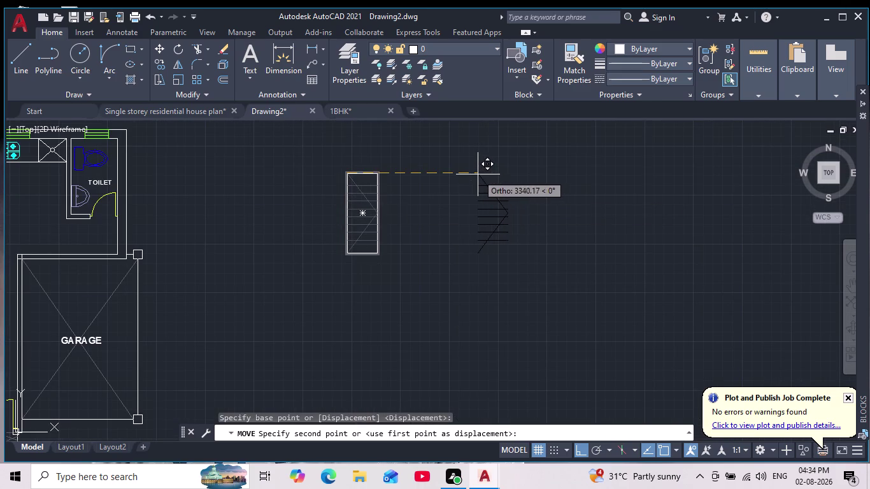
scroll(up, 3)
middle_drag(476, 198, 484, 216)
click(468, 207)
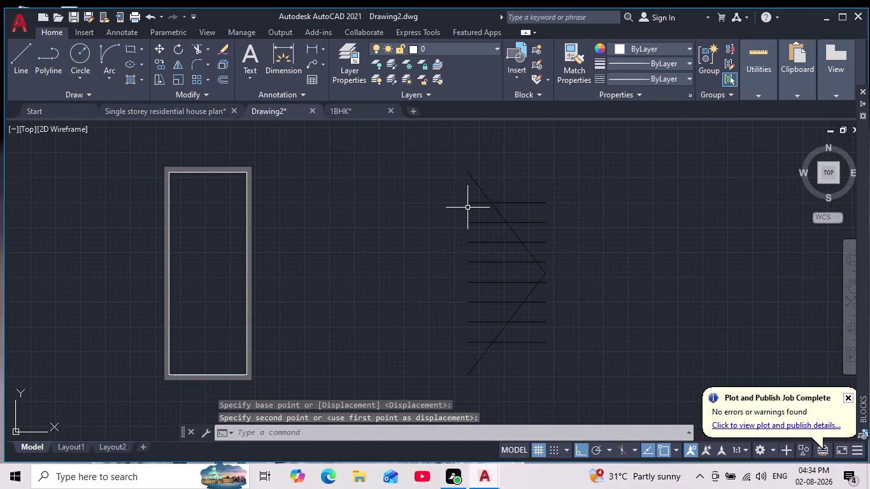
key(Escape)
Cancel leftover commands and start a new HATCH fill.
scroll(down, 3)
scroll(up, 3)
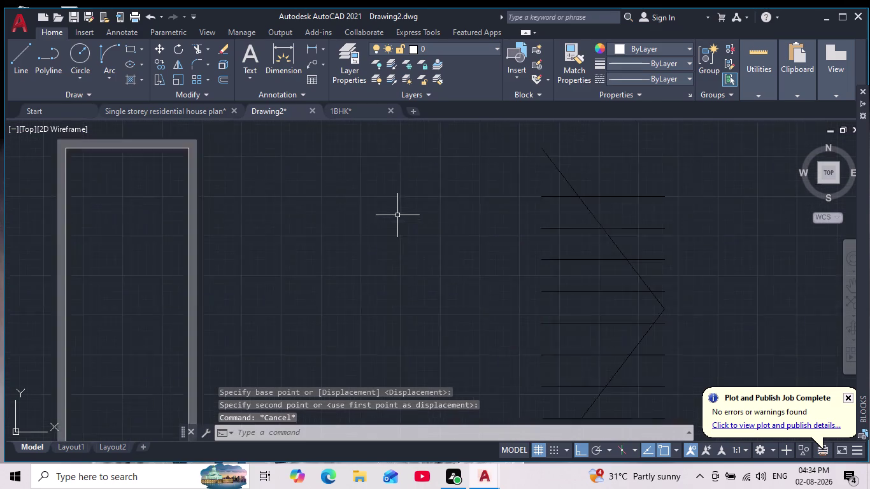
scroll(down, 3)
middle_drag(485, 231, 491, 226)
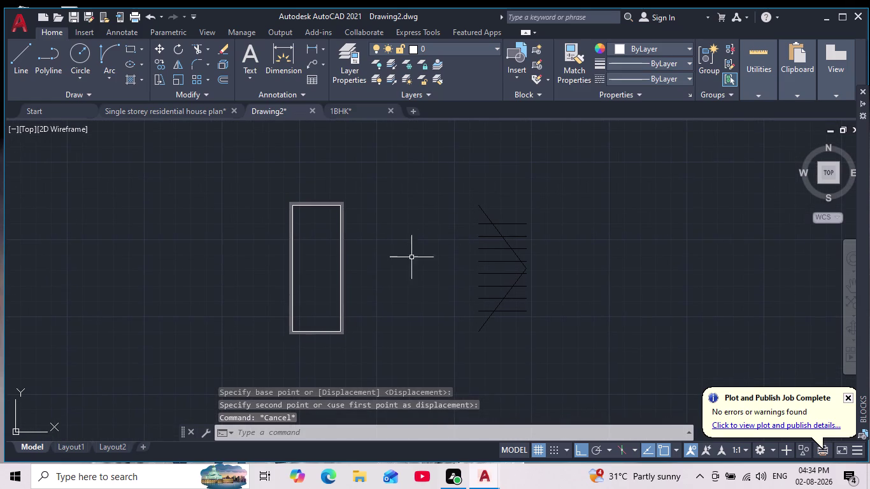
key(Escape)
key(Escape)
key(Escape)
key(h)
key(Return)
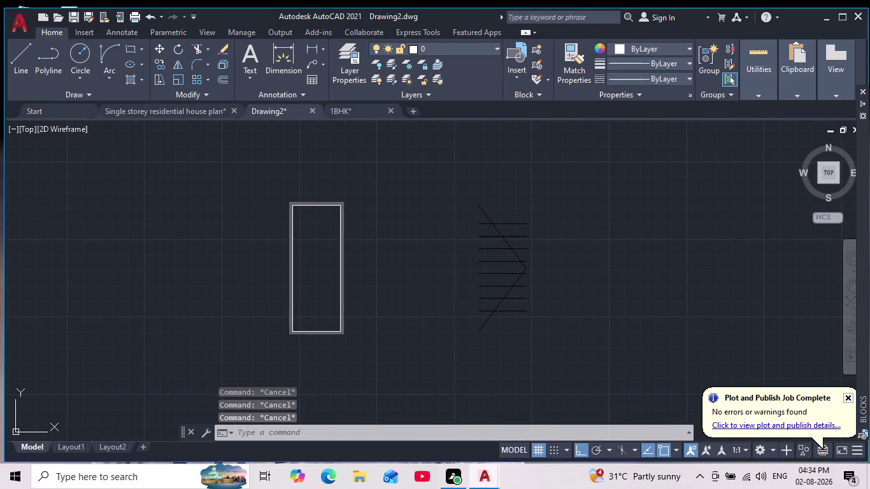
click(331, 67)
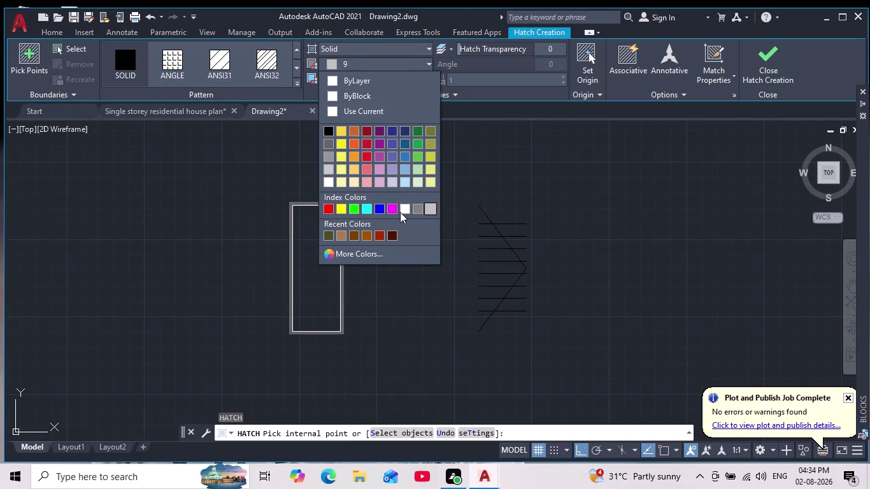
Fill the tall rectangle with a Solid hatch in pale green 215,235,210.
click(327, 181)
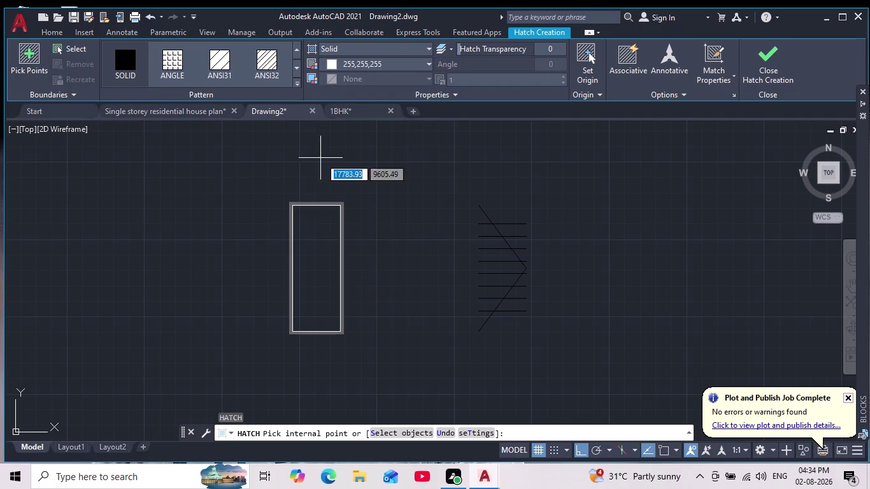
click(333, 62)
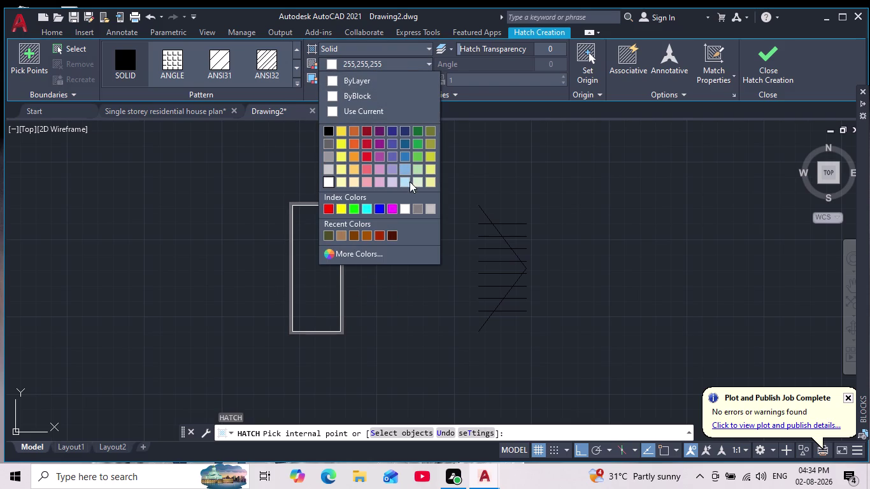
click(418, 179)
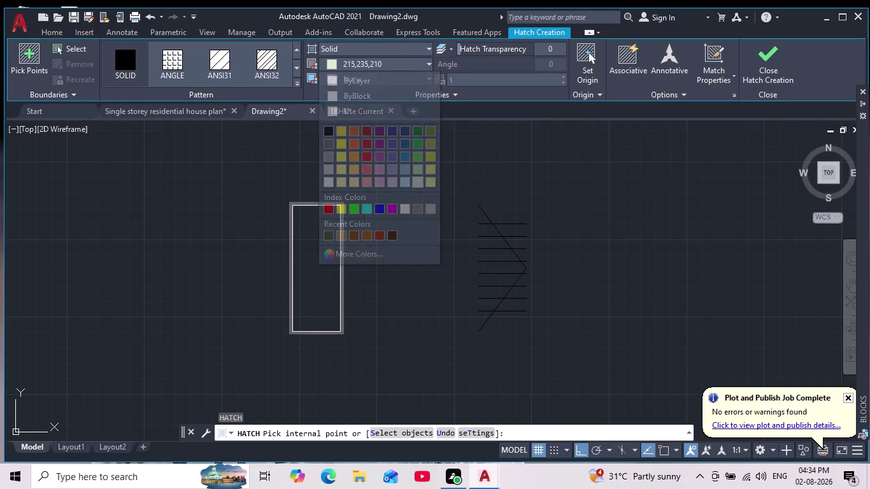
scroll(down, 3)
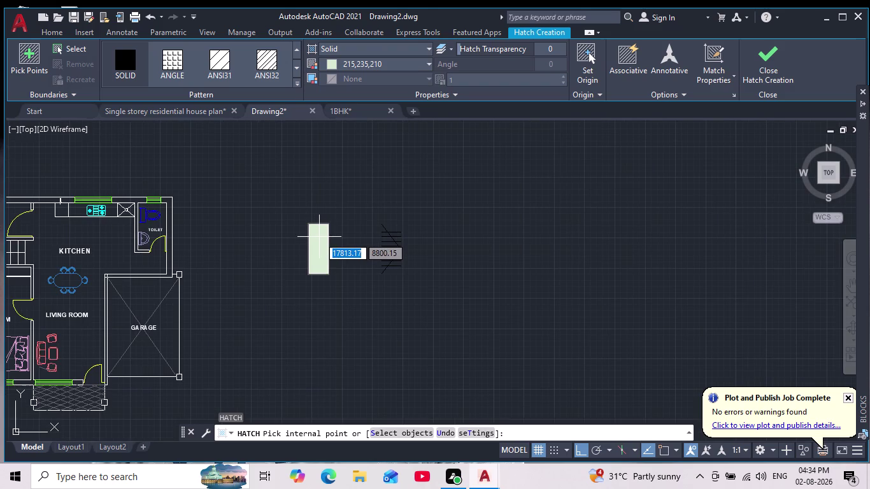
click(319, 236)
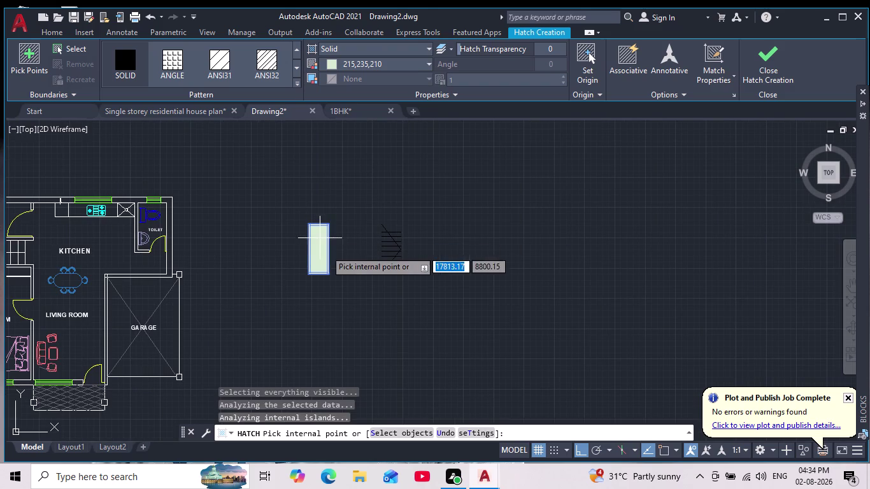
key(Escape)
Select the railing lines lying beside the rectangle.
scroll(up, 3)
middle_drag(362, 275, 357, 313)
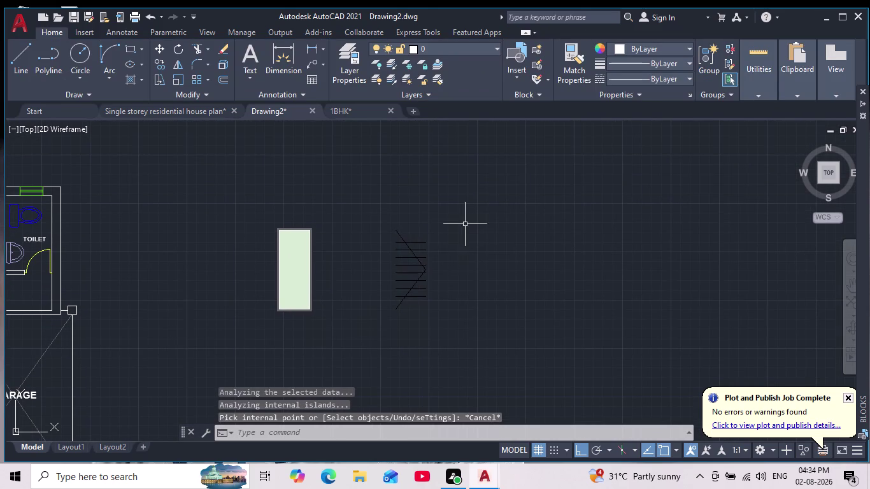
drag(466, 201, 468, 233)
Move the treads and V-shaped diagonal into the green rectangle, matching top-left corners.
click(372, 344)
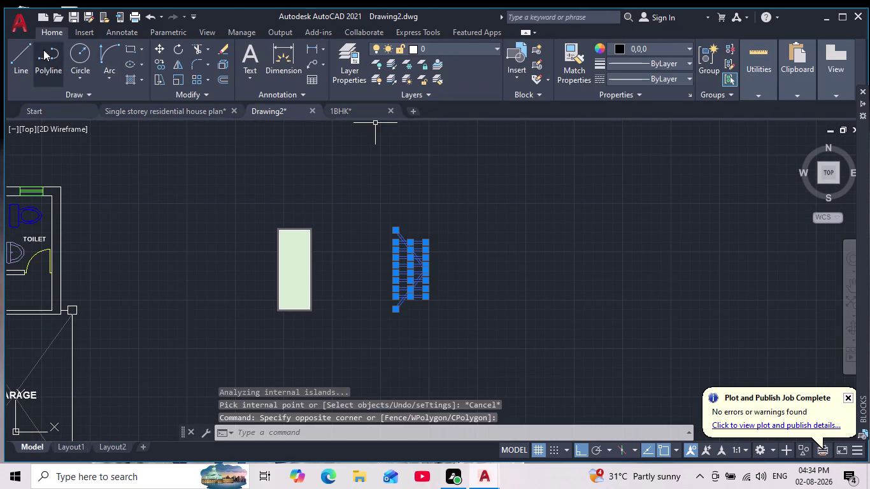
click(161, 48)
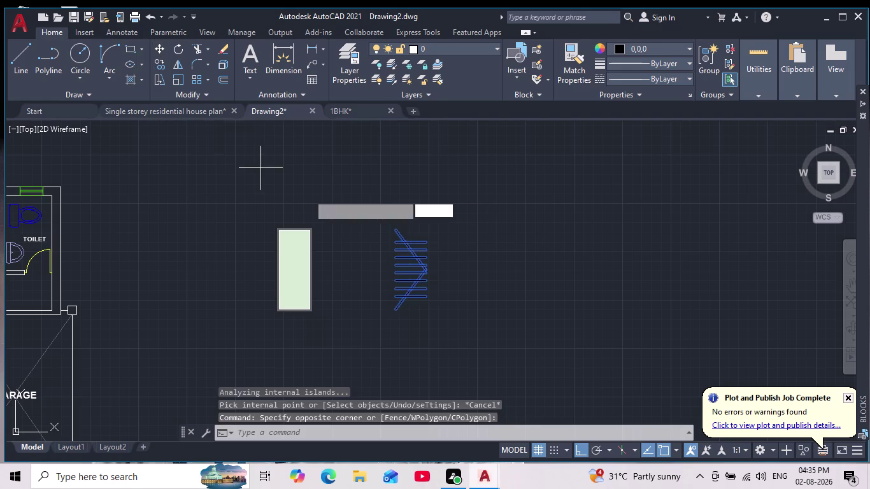
scroll(up, 3)
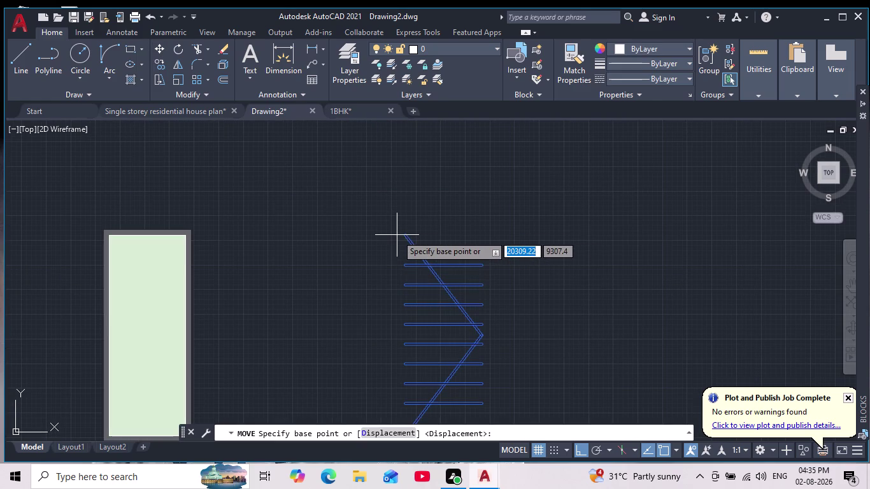
click(403, 236)
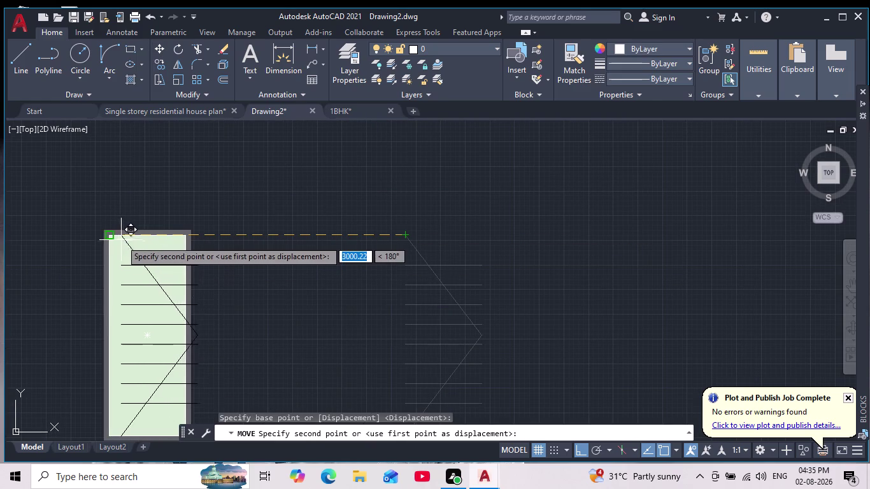
click(111, 237)
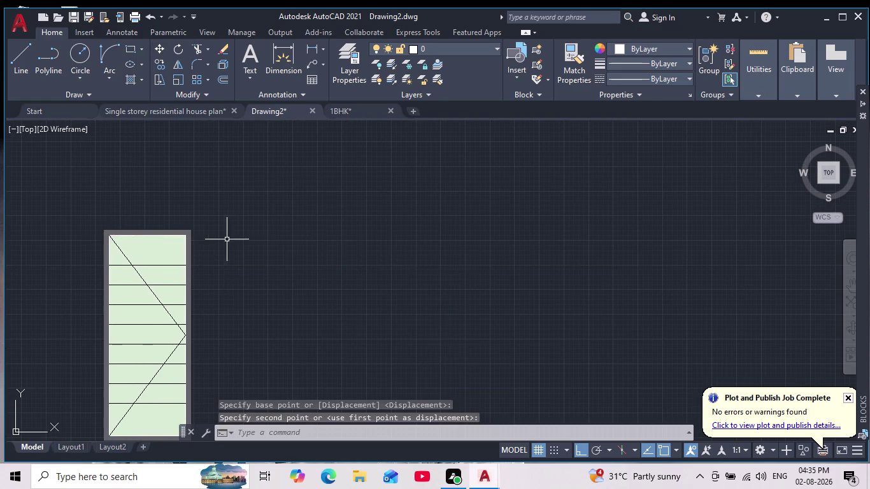
scroll(down, 3)
middle_drag(283, 277, 339, 278)
scroll(down, 3)
scroll(up, 3)
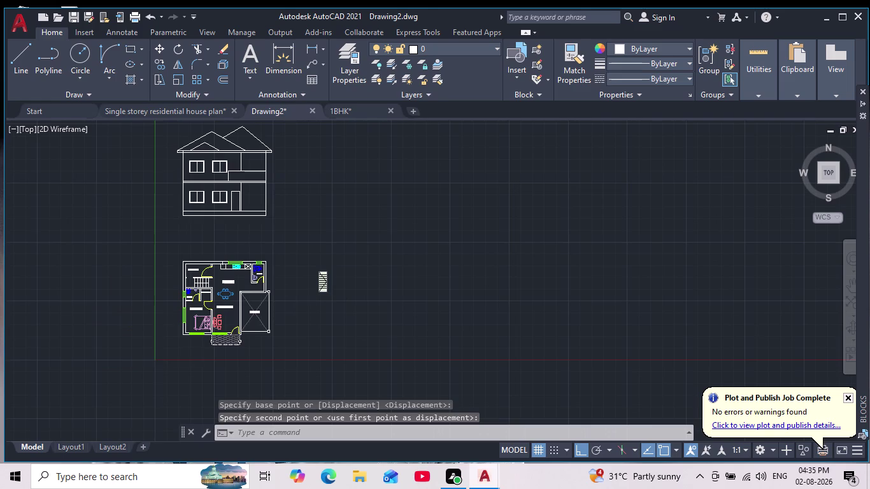
key(Escape)
scroll(up, 3)
Draw a line from the rectangle's bottom-left corner up to its top-left corner.
middle_drag(310, 284, 309, 293)
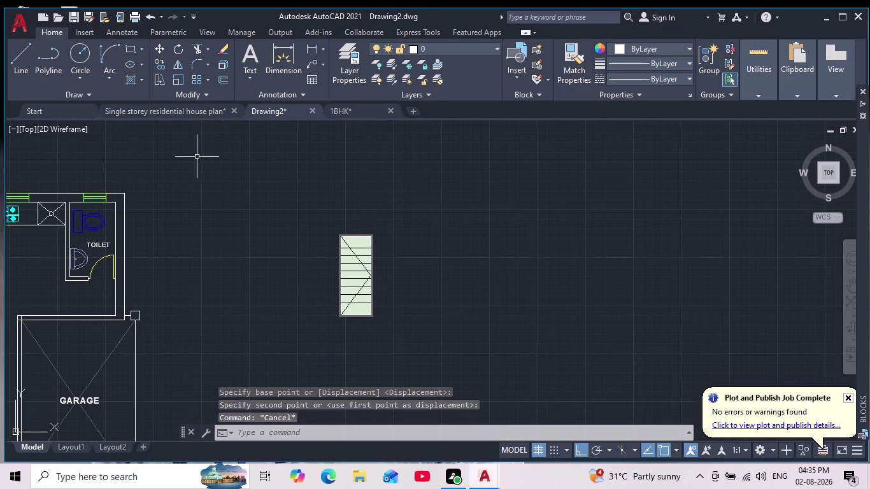
click(17, 59)
scroll(up, 3)
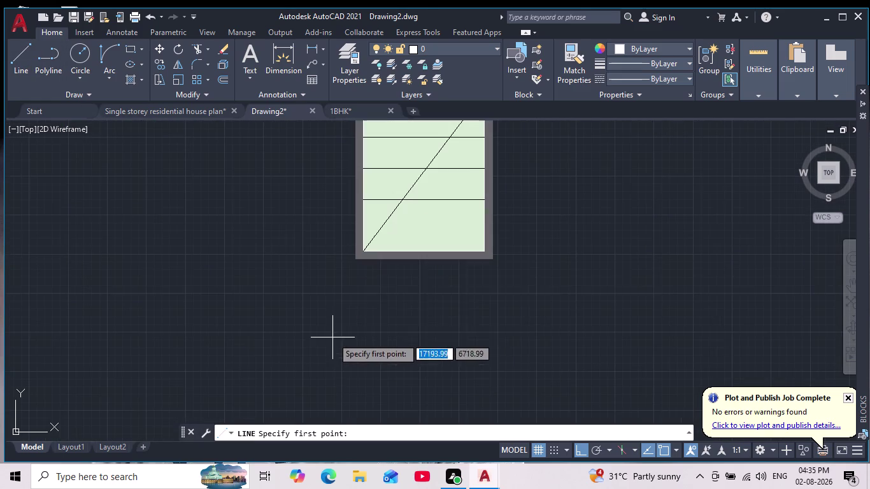
click(353, 262)
middle_drag(358, 255, 347, 337)
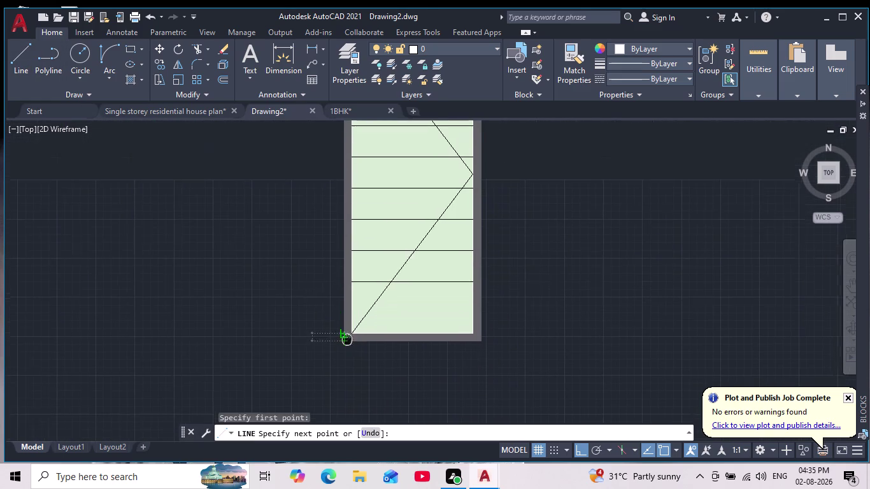
middle_drag(347, 336, 347, 341)
middle_click(348, 185)
middle_drag(340, 200, 320, 238)
scroll(down, 3)
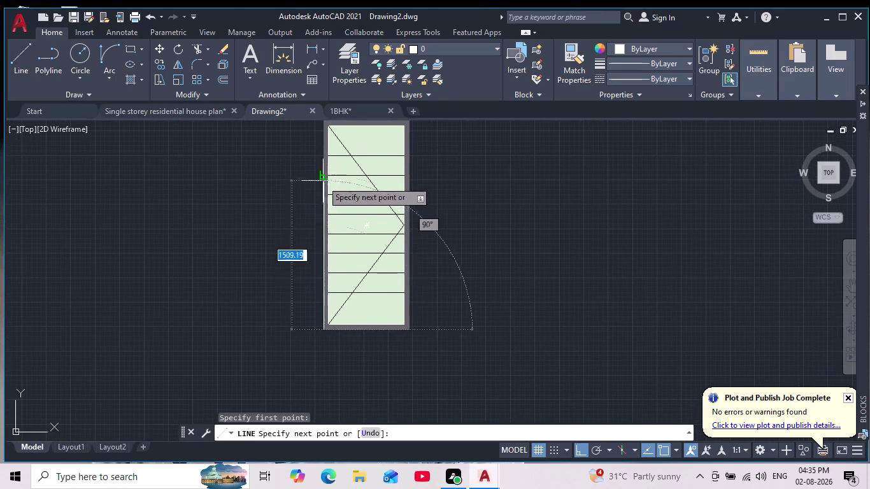
middle_drag(319, 189, 311, 255)
scroll(down, 3)
scroll(up, 3)
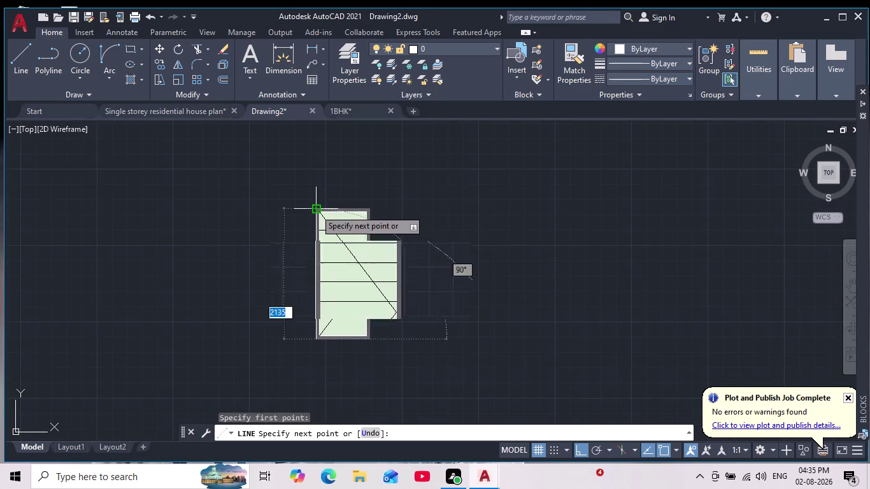
scroll(up, 3)
click(311, 205)
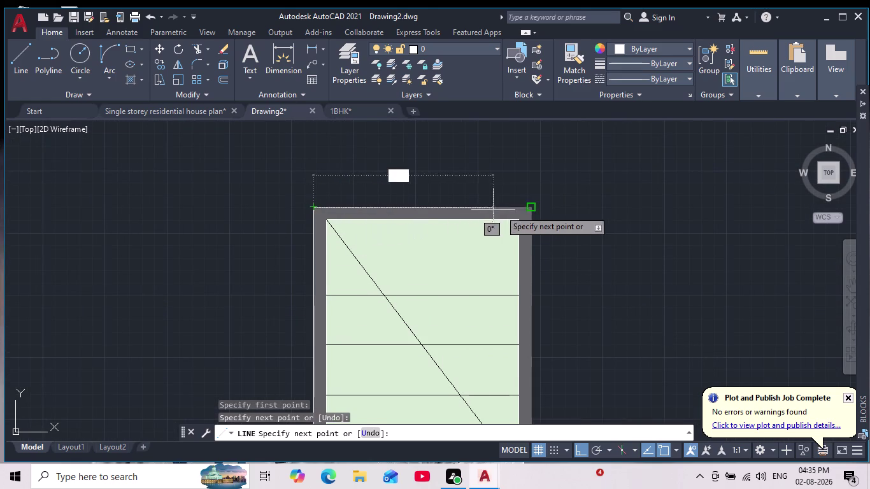
Continue the line across the top, down the right side and back along the bottom.
click(536, 207)
middle_drag(517, 268, 510, 147)
scroll(down, 3)
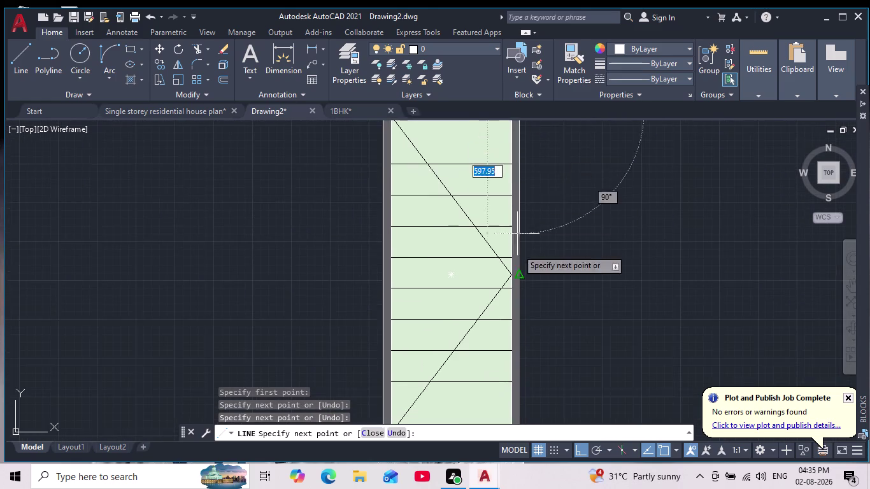
scroll(down, 3)
middle_drag(512, 318, 532, 209)
scroll(up, 3)
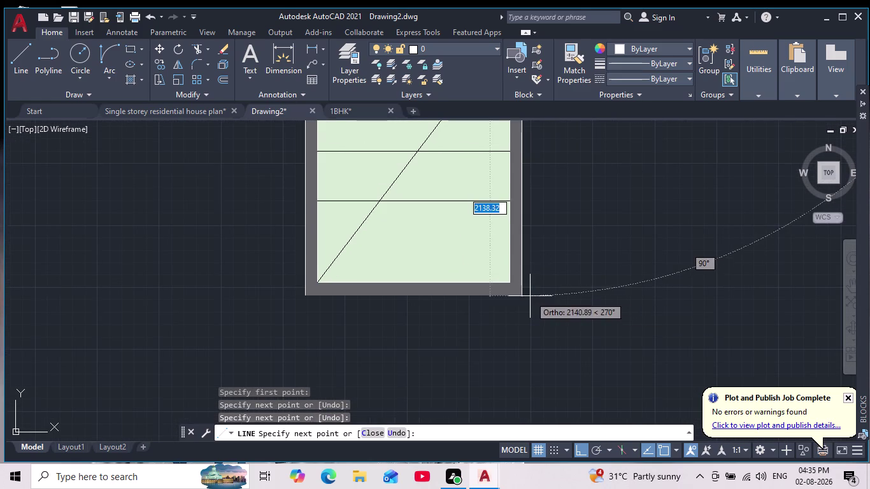
click(530, 296)
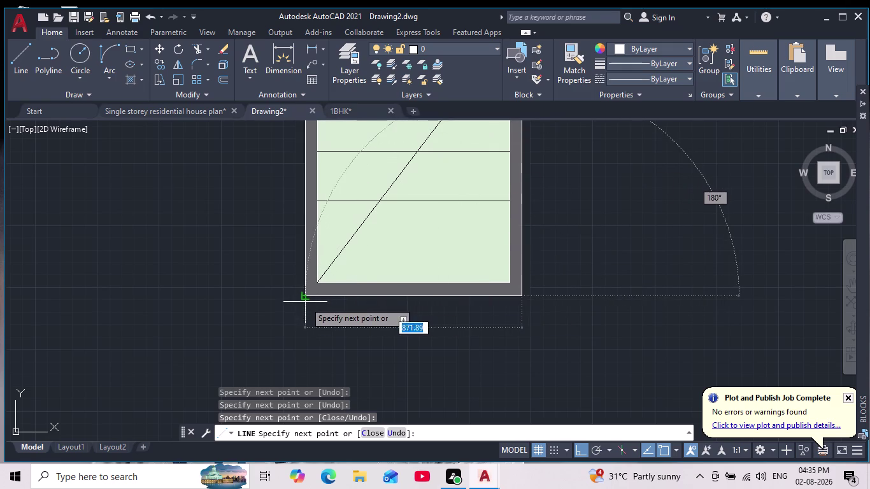
click(305, 302)
key(Escape)
scroll(down, 3)
scroll(down, 3)
middle_drag(383, 335, 382, 338)
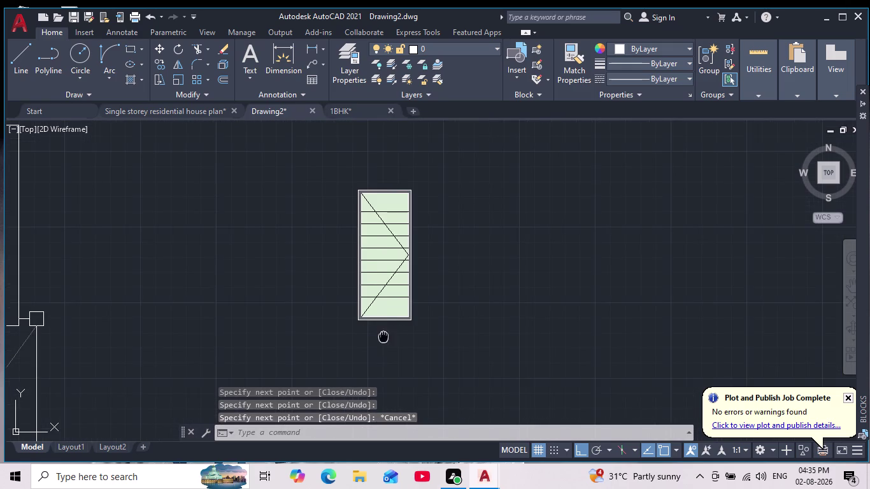
Select the green panel and its lines, moving them from the panel's top corner.
middle_drag(383, 338, 384, 359)
drag(534, 150, 526, 203)
click(335, 361)
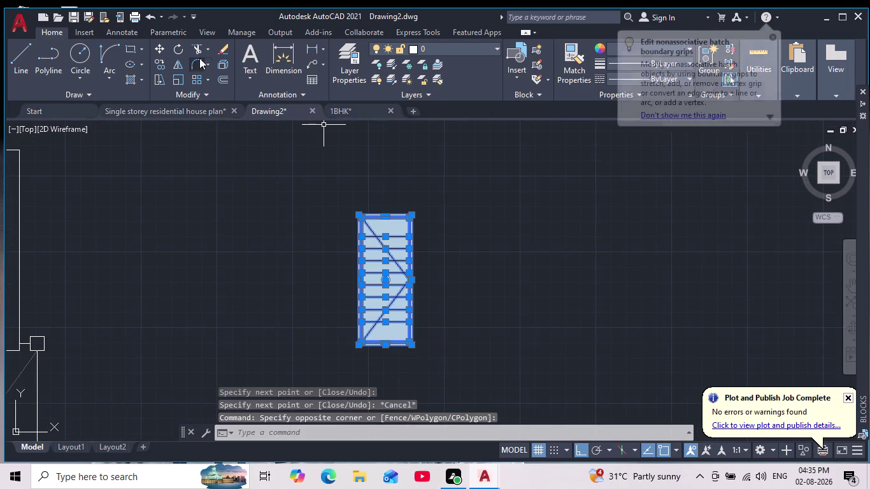
click(161, 52)
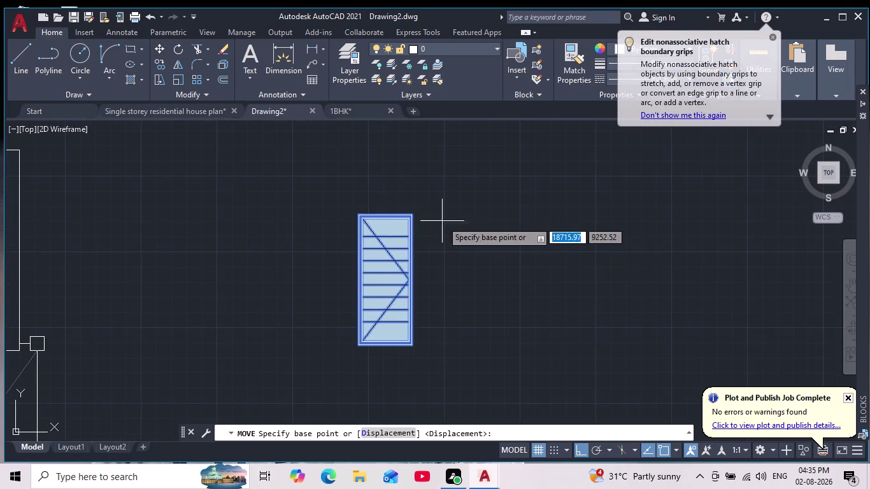
scroll(up, 3)
click(362, 207)
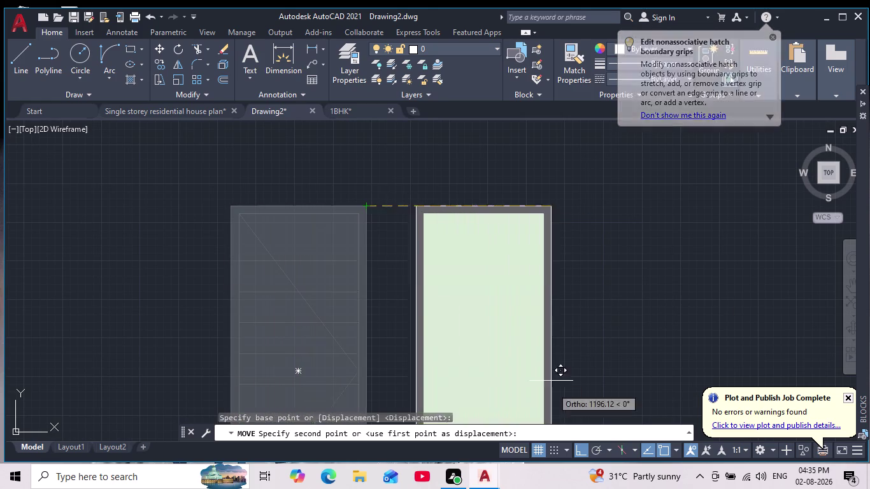
With Ortho off, drop the panel into the ground floor beside the two windows.
click(586, 447)
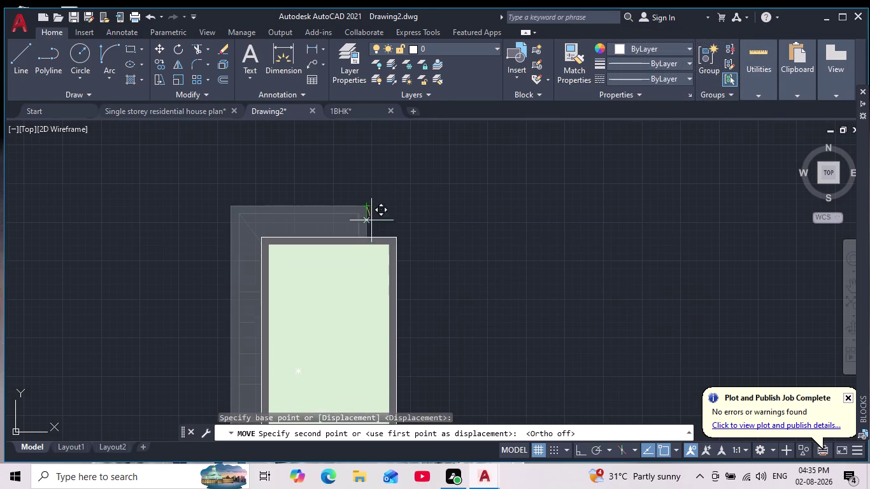
middle_drag(314, 185, 362, 252)
scroll(down, 3)
middle_drag(303, 215, 413, 274)
scroll(down, 3)
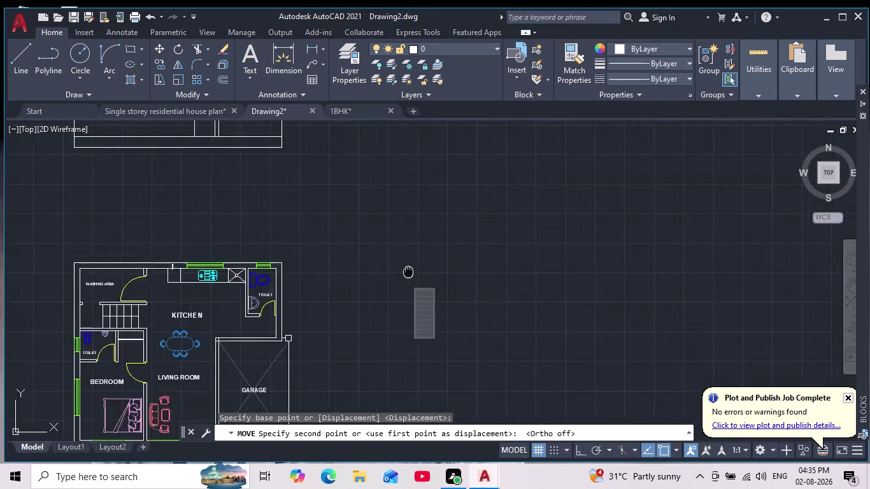
scroll(down, 3)
scroll(up, 3)
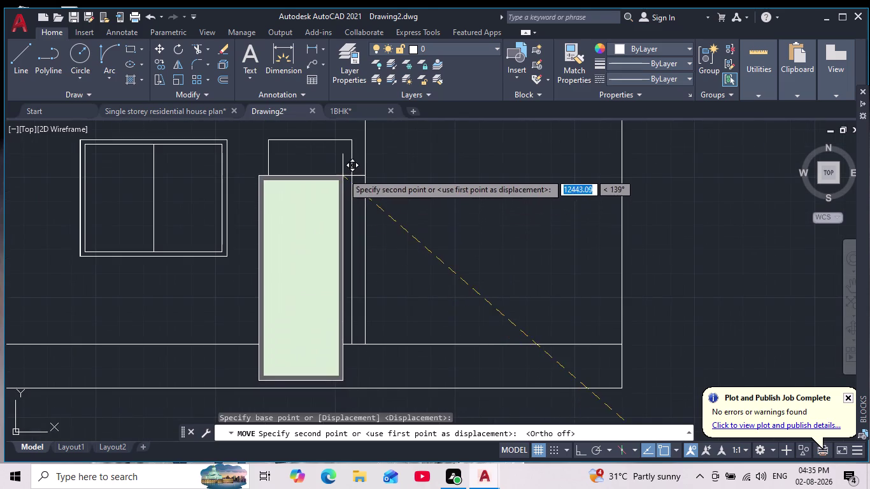
middle_drag(343, 178, 356, 244)
scroll(up, 3)
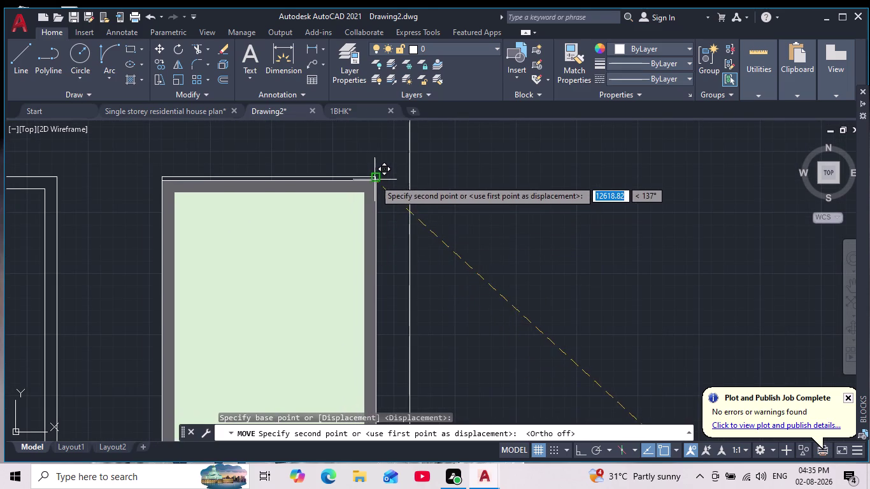
click(373, 180)
key(Escape)
scroll(down, 3)
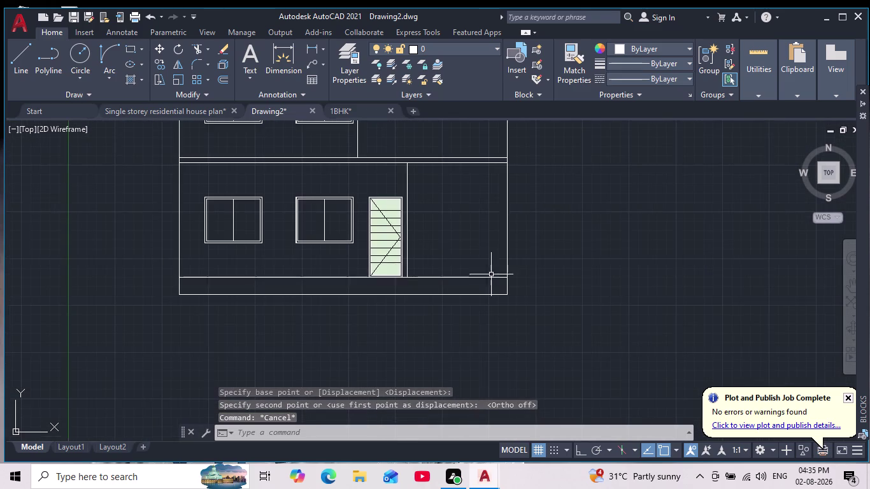
scroll(down, 3)
middle_drag(493, 303, 489, 362)
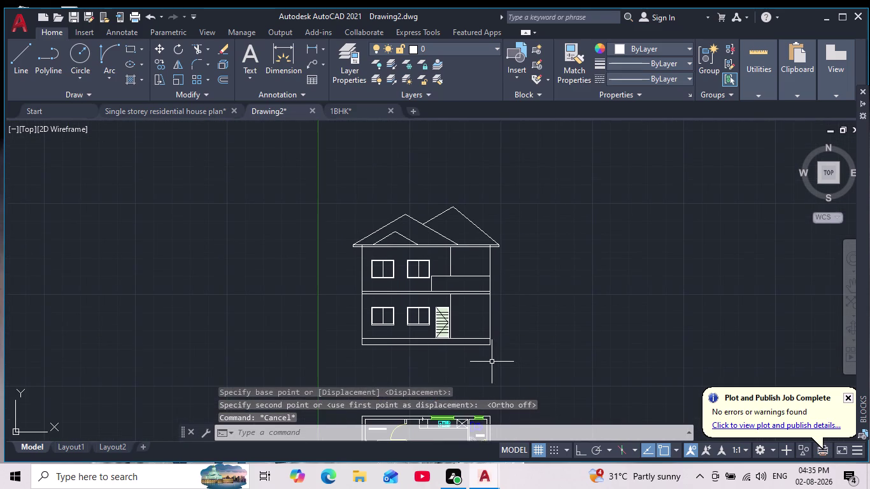
scroll(up, 3)
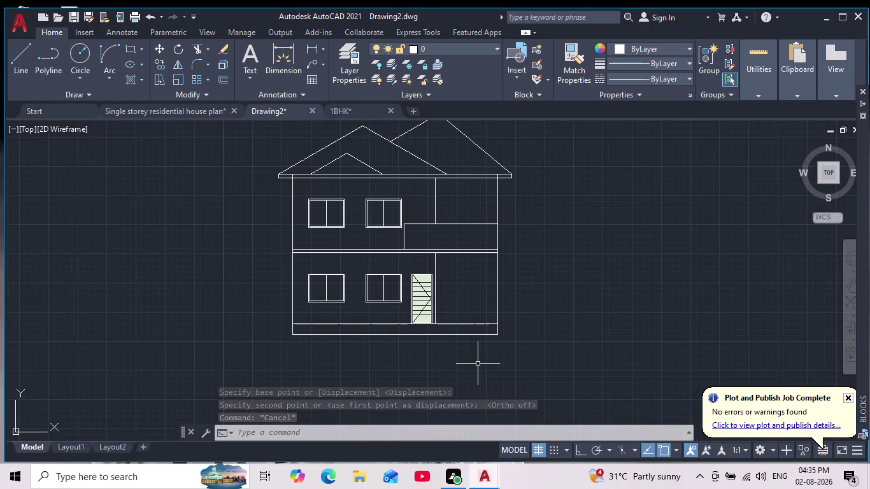
middle_drag(477, 364, 510, 322)
scroll(down, 3)
scroll(up, 3)
middle_drag(510, 323, 522, 232)
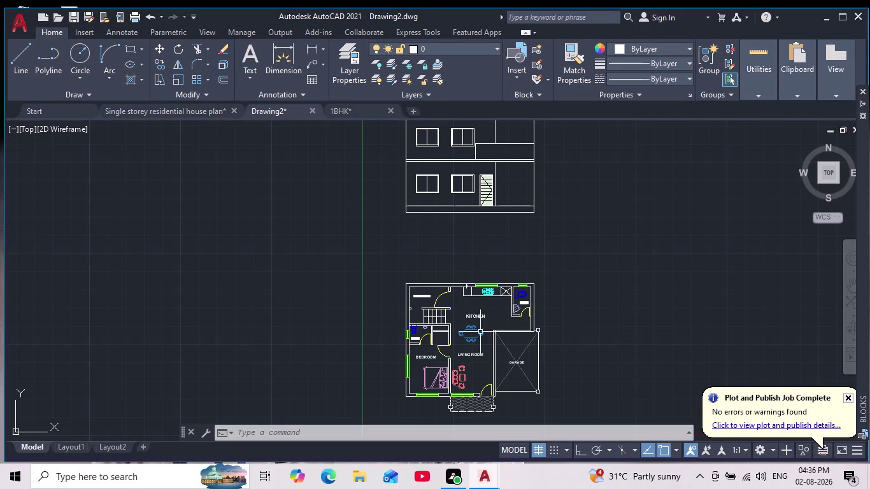
Delete the cross-hatched porch, its corner squares and the short wall stub.
scroll(up, 3)
scroll(up, 3)
middle_drag(432, 396, 466, 233)
scroll(up, 3)
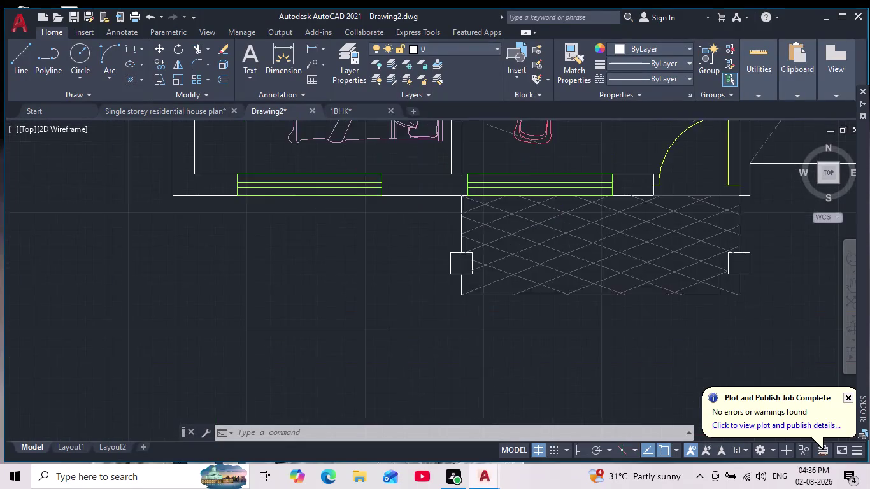
scroll(up, 3)
drag(393, 216, 388, 248)
middle_drag(425, 361, 389, 304)
scroll(down, 3)
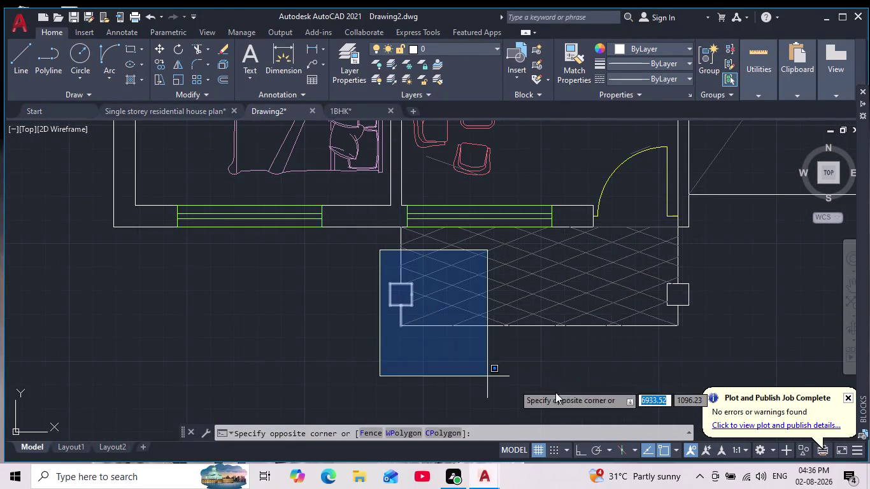
click(732, 368)
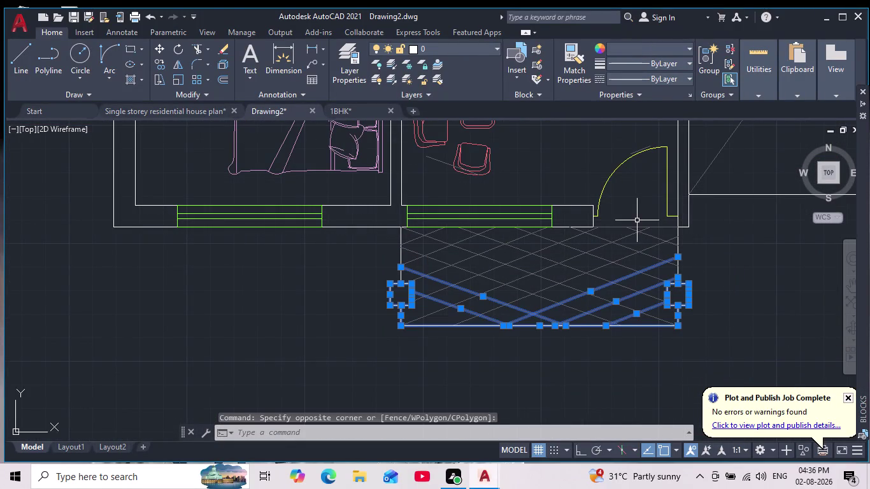
drag(638, 217, 642, 223)
key(grave)
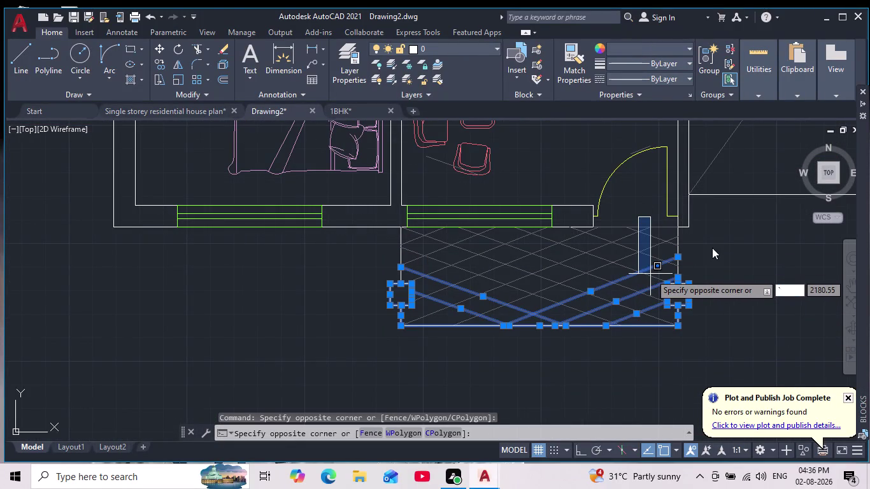
drag(707, 240, 710, 254)
click(710, 259)
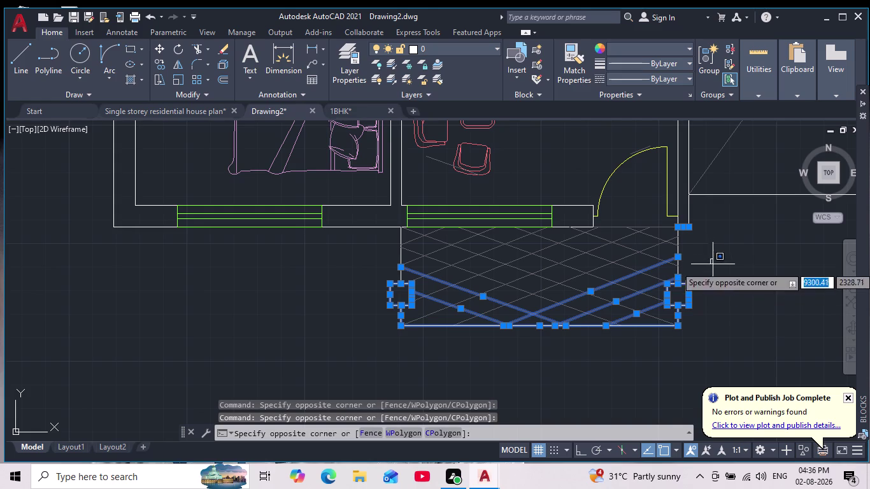
click(312, 352)
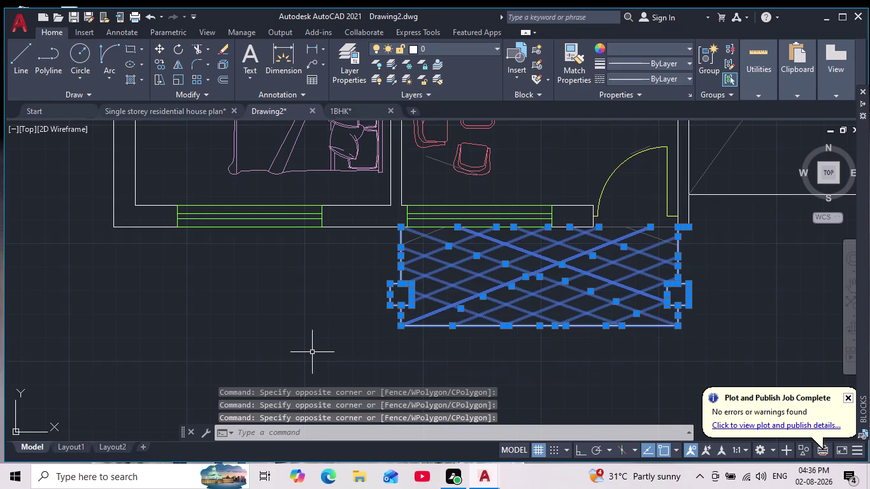
key(Delete)
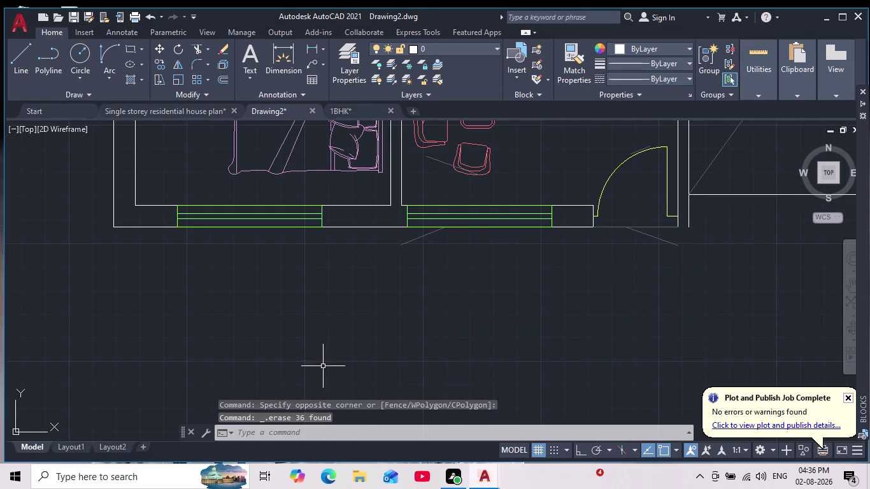
Delete the leftover porch lines along the front wall.
scroll(up, 3)
click(515, 225)
click(437, 197)
scroll(down, 3)
middle_drag(587, 272, 433, 319)
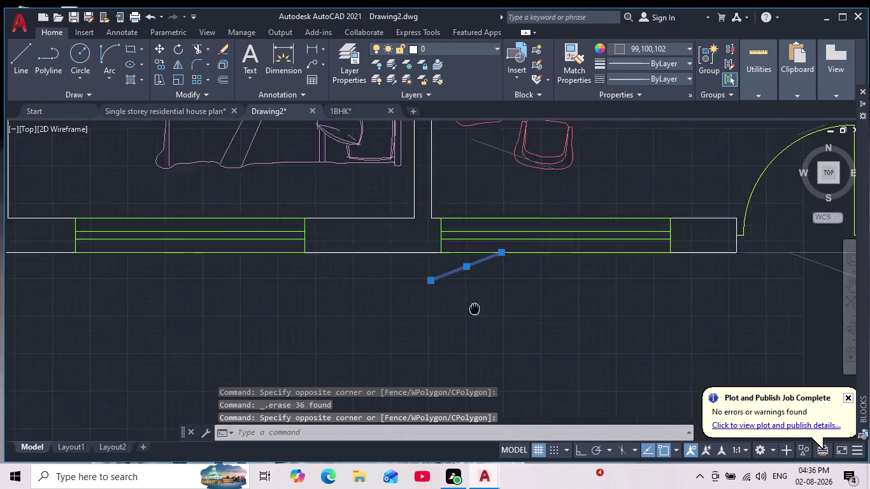
middle_drag(433, 319, 386, 326)
scroll(up, 3)
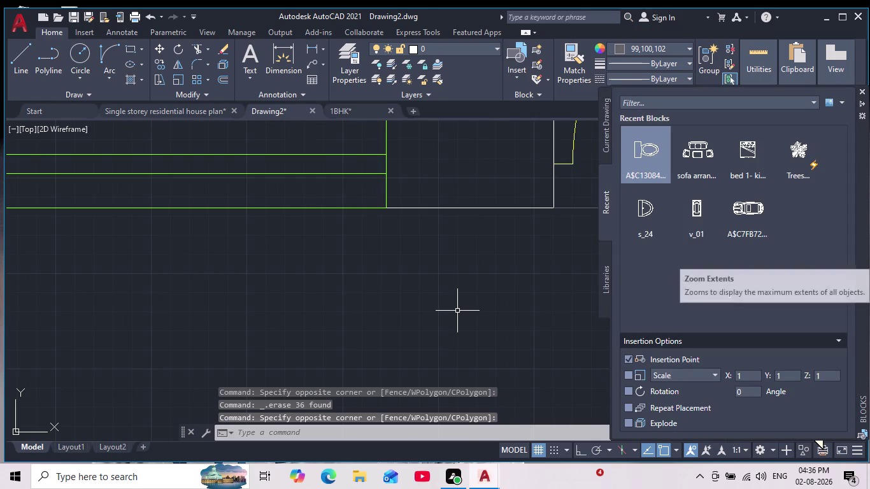
middle_drag(457, 311, 449, 312)
scroll(down, 3)
scroll(up, 3)
drag(534, 270, 478, 283)
click(393, 313)
scroll(down, 3)
scroll(up, 3)
drag(363, 243, 353, 258)
click(292, 308)
key(Delete)
scroll(down, 3)
scroll(up, 3)
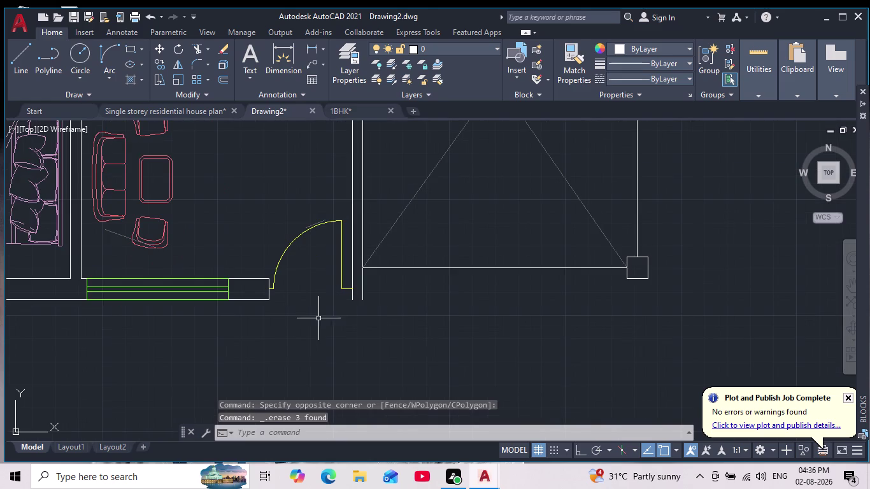
Draw a short line from the wall end by the entrance door to the garage wall.
key(Escape)
key(Escape)
key(Escape)
scroll(up, 3)
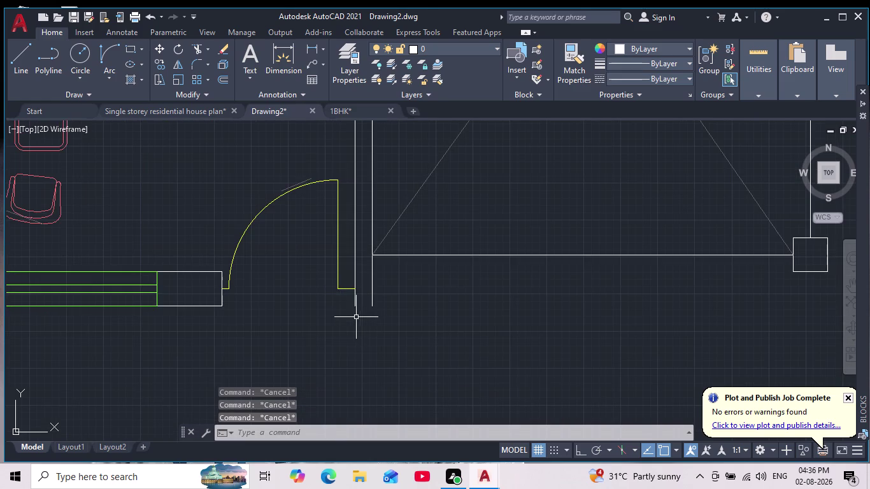
scroll(up, 3)
middle_drag(356, 317, 356, 326)
click(22, 61)
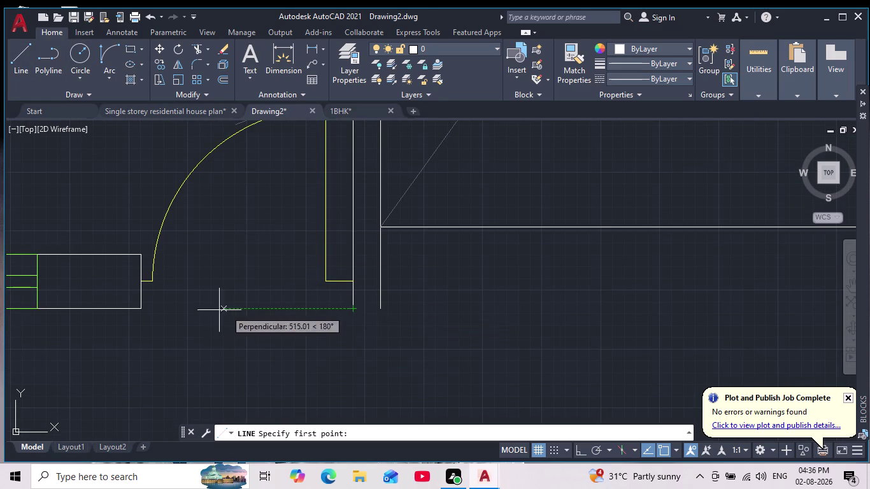
click(349, 304)
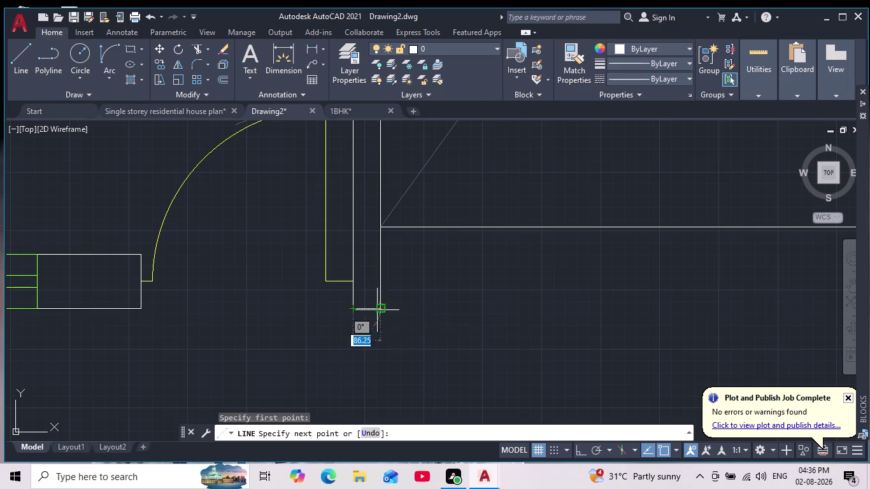
click(380, 310)
key(Escape)
scroll(down, 3)
scroll(down, 3)
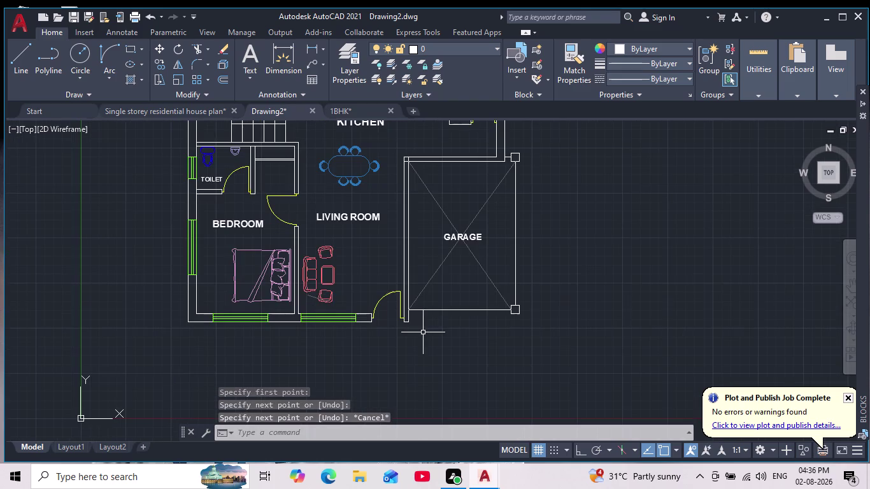
middle_click(424, 339)
scroll(down, 3)
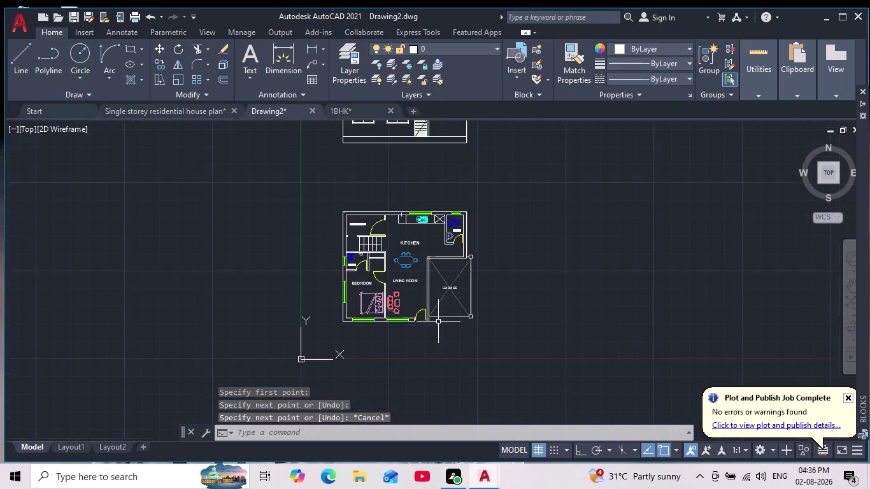
scroll(up, 3)
scroll(up, 3)
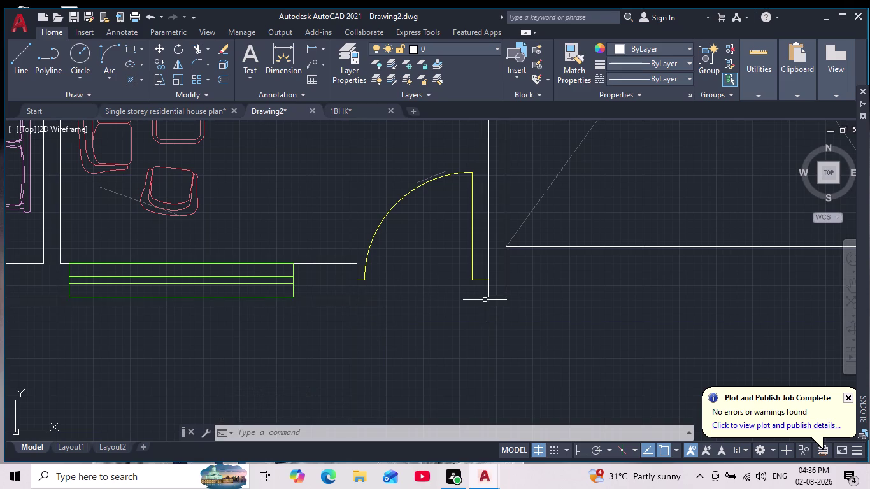
scroll(down, 3)
middle_drag(481, 305, 488, 314)
scroll(down, 3)
scroll(up, 3)
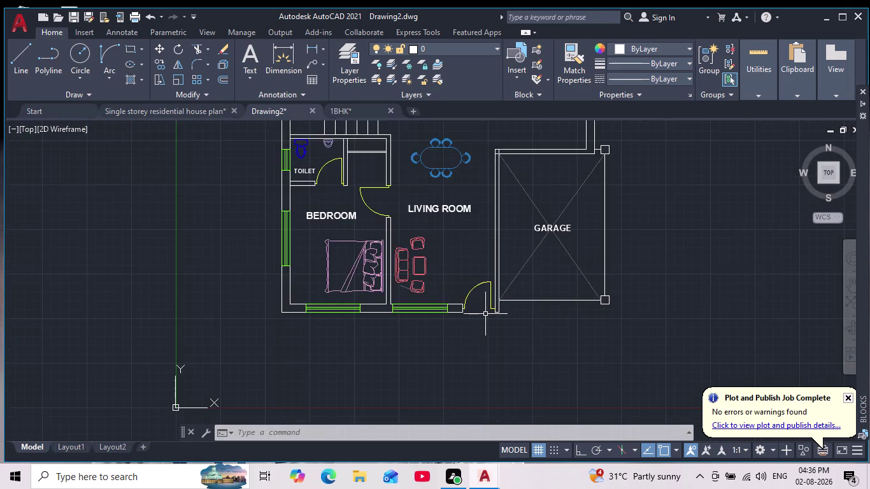
scroll(up, 3)
middle_drag(499, 320, 486, 341)
scroll(down, 3)
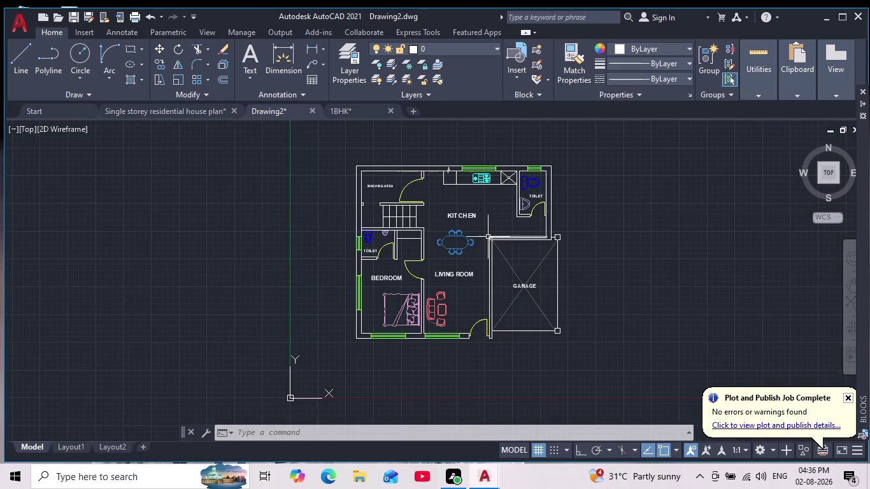
middle_drag(486, 236, 464, 307)
scroll(down, 3)
scroll(up, 3)
scroll(up, 3)
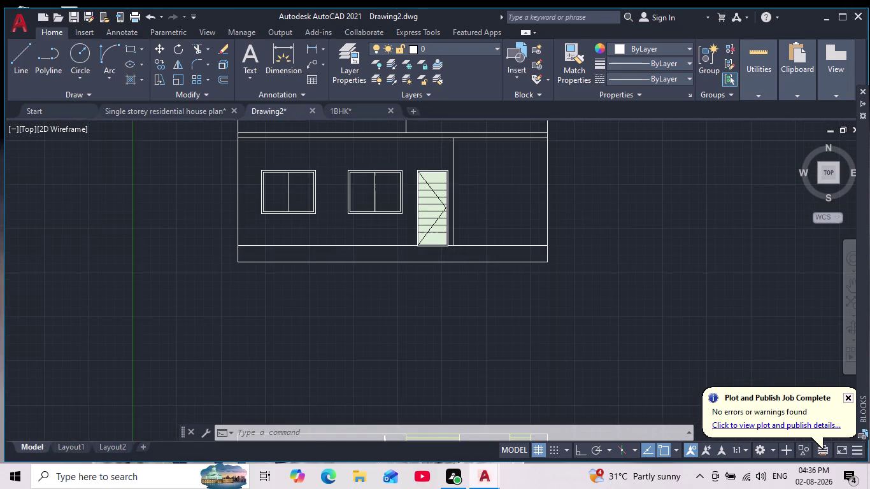
scroll(down, 3)
middle_drag(449, 294, 473, 257)
scroll(up, 3)
scroll(down, 3)
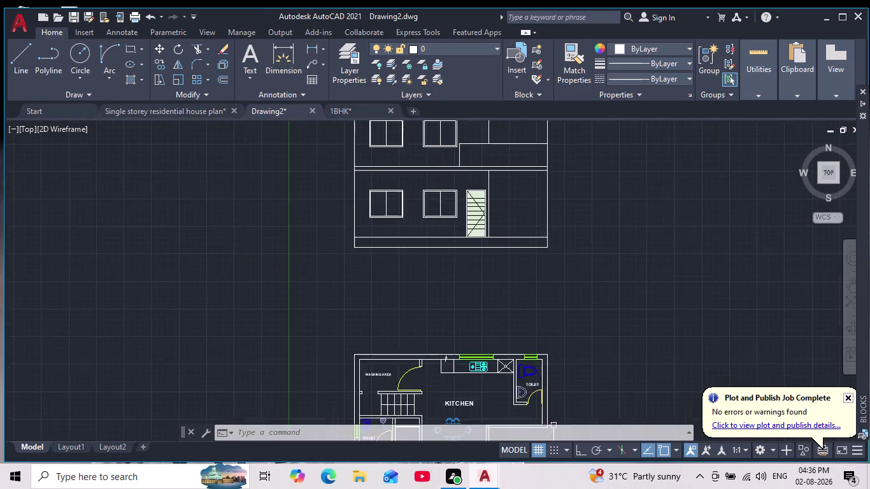
scroll(down, 3)
middle_drag(540, 338, 547, 291)
scroll(up, 3)
scroll(up, 3)
middle_drag(540, 332, 533, 397)
scroll(down, 3)
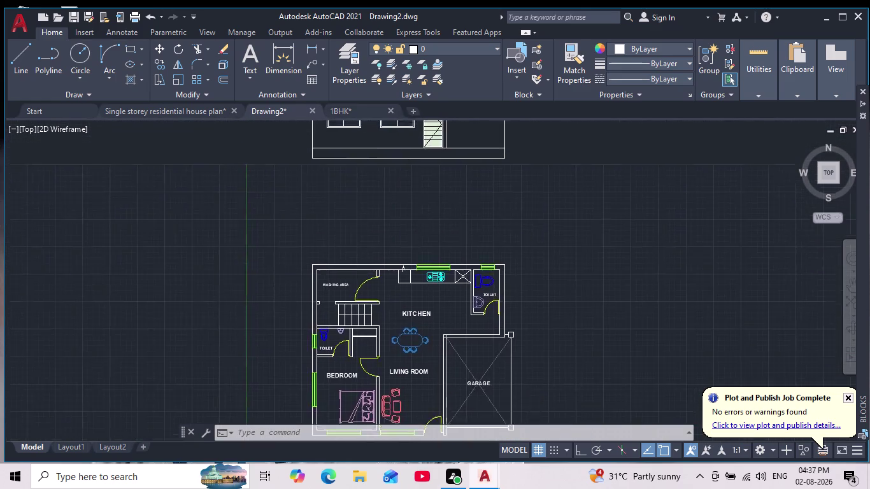
scroll(down, 3)
scroll(up, 3)
scroll(up, 3)
middle_drag(491, 320, 510, 260)
scroll(down, 3)
scroll(up, 3)
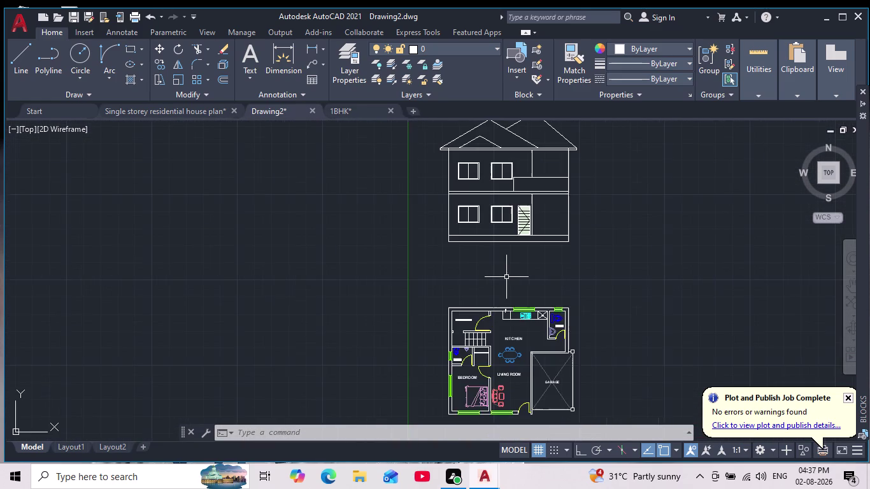
scroll(up, 3)
scroll(down, 3)
scroll(up, 3)
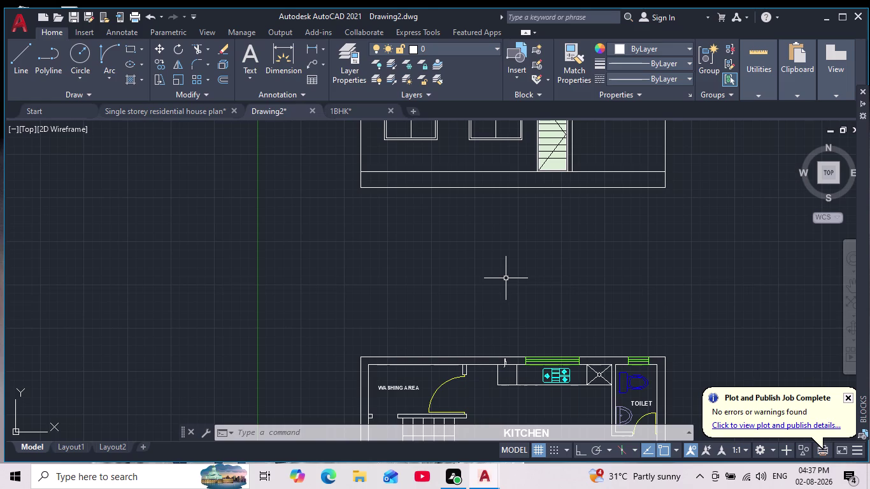
scroll(down, 3)
scroll(up, 3)
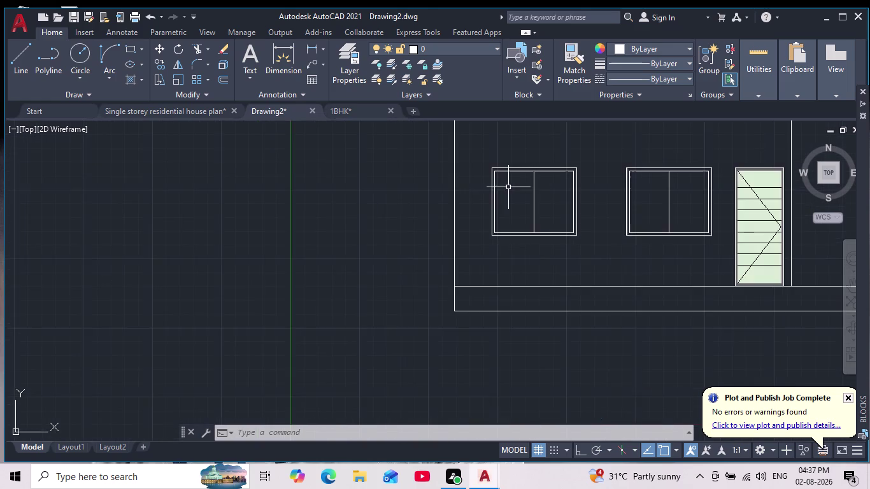
middle_drag(509, 188, 497, 377)
scroll(up, 3)
scroll(down, 3)
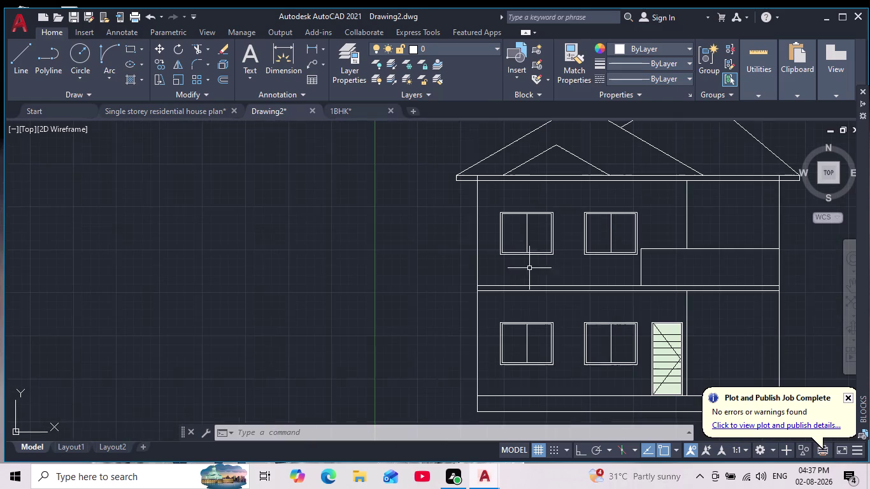
scroll(up, 3)
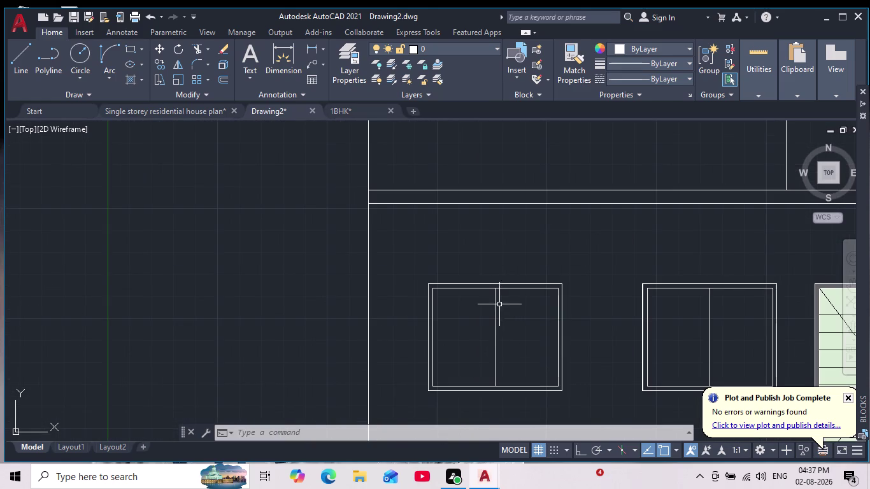
scroll(up, 3)
scroll(down, 3)
scroll(up, 3)
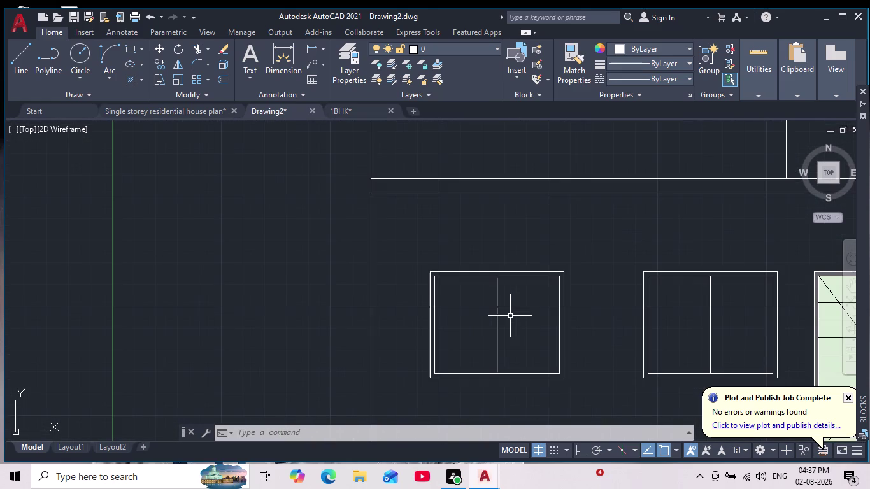
scroll(down, 3)
scroll(up, 3)
key(h)
key(Return)
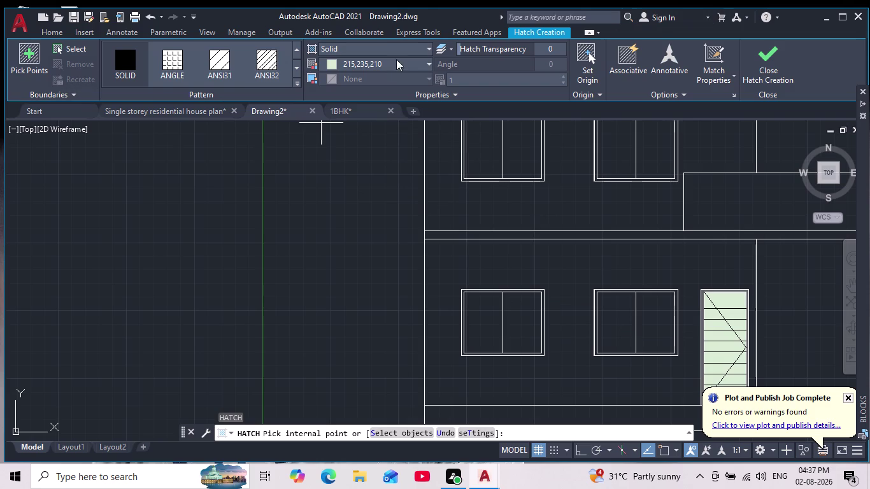
Set the Solid hatch colour to grey 99,100,102 and fill the lower-left window's panes.
click(330, 63)
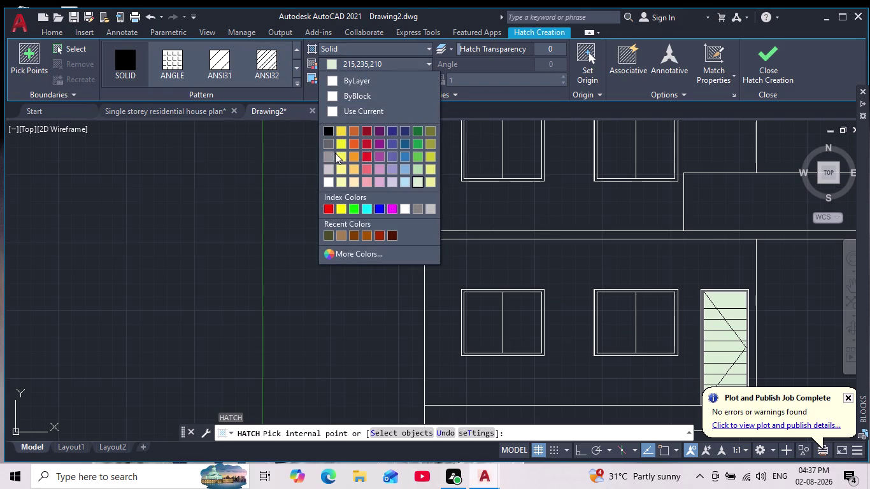
click(328, 145)
scroll(up, 3)
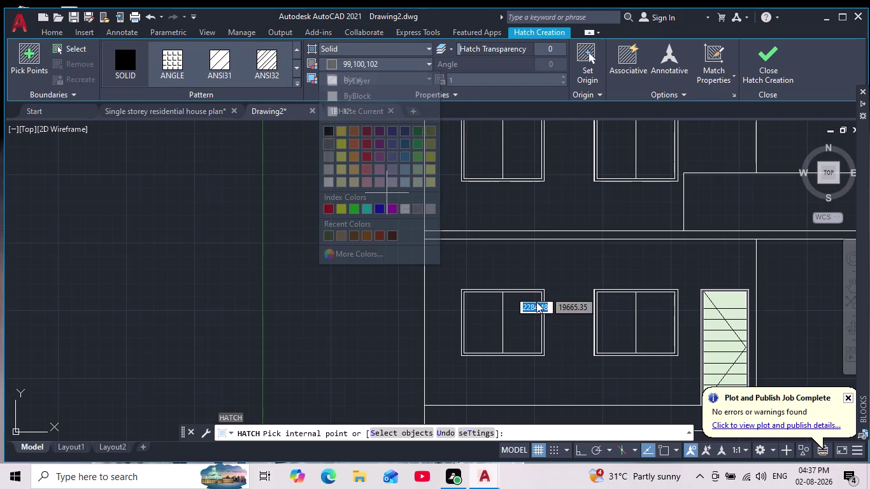
scroll(up, 3)
scroll(up, 3)
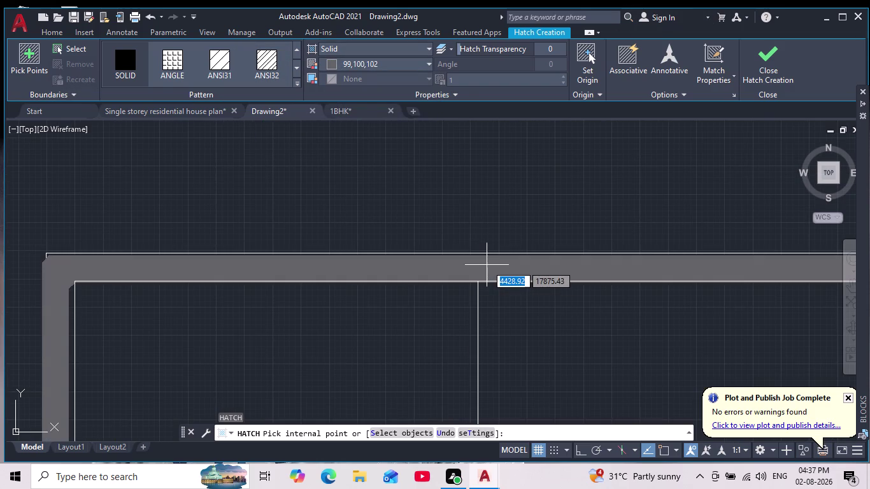
scroll(down, 3)
scroll(down, 3)
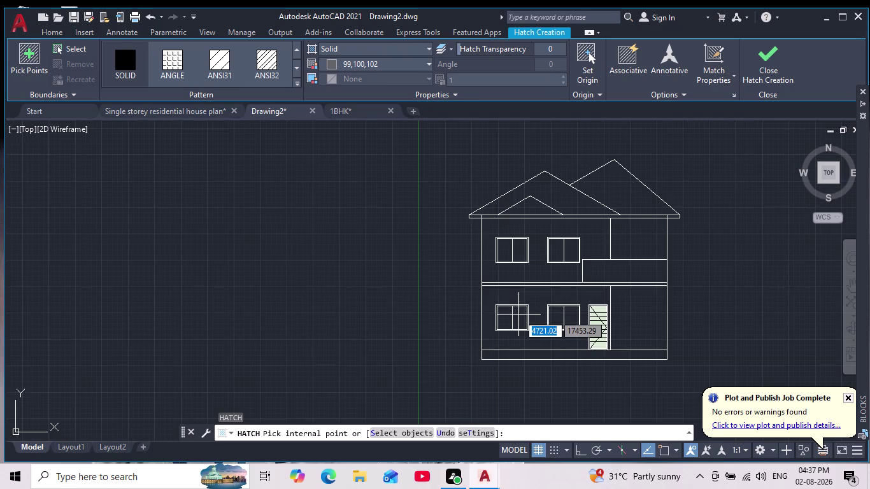
scroll(up, 3)
click(519, 315)
click(428, 328)
Fill the lower-right and both upper window panes, then apply the grey hatch.
scroll(down, 3)
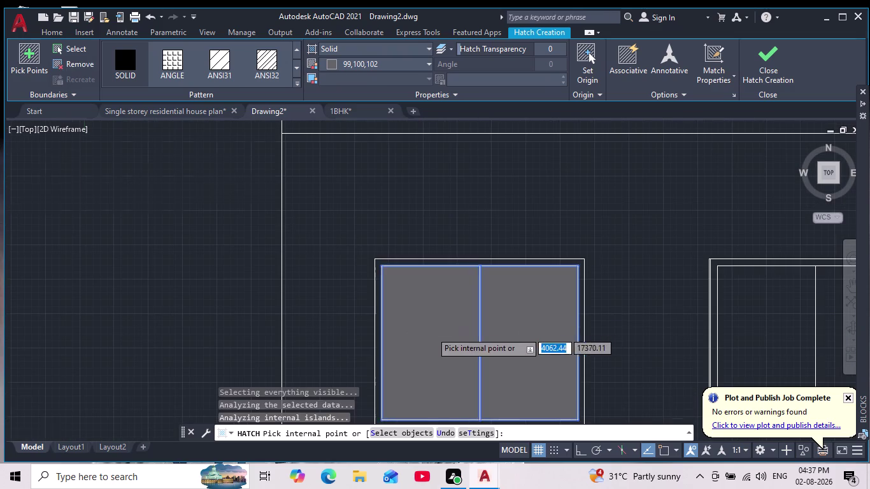
scroll(down, 3)
scroll(up, 3)
click(531, 336)
click(627, 327)
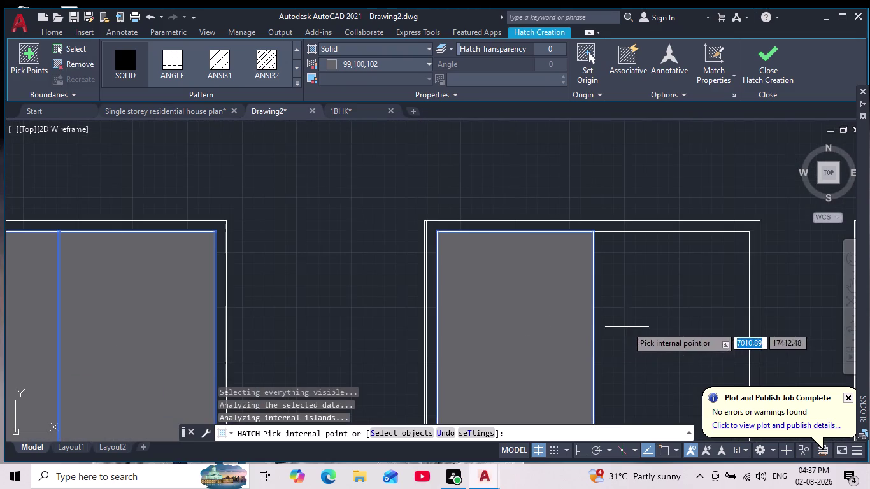
scroll(down, 3)
click(524, 221)
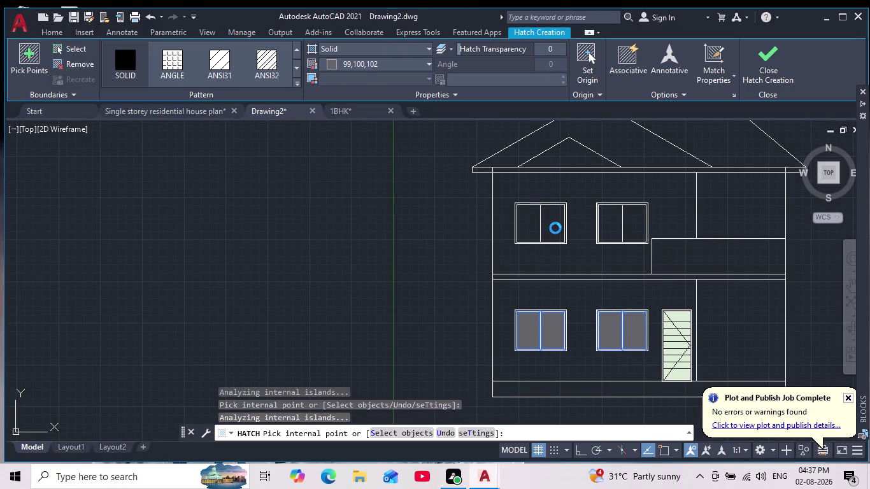
click(555, 228)
click(612, 227)
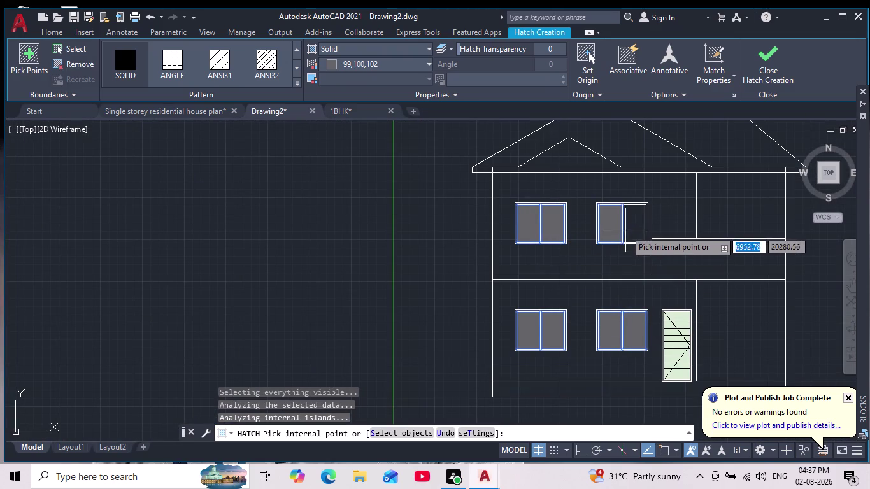
click(631, 227)
key(Return)
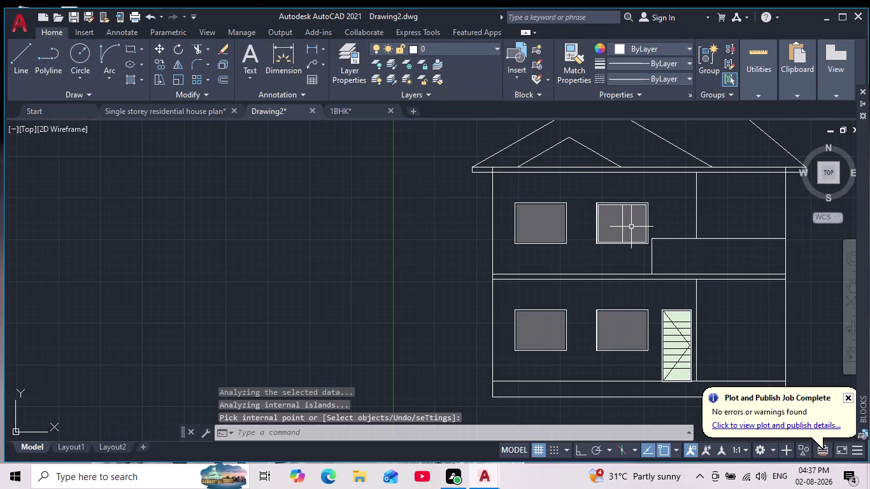
Draw a vertical line from the window's top edge to its bottom edge, then cancel Line.
scroll(down, 3)
scroll(up, 3)
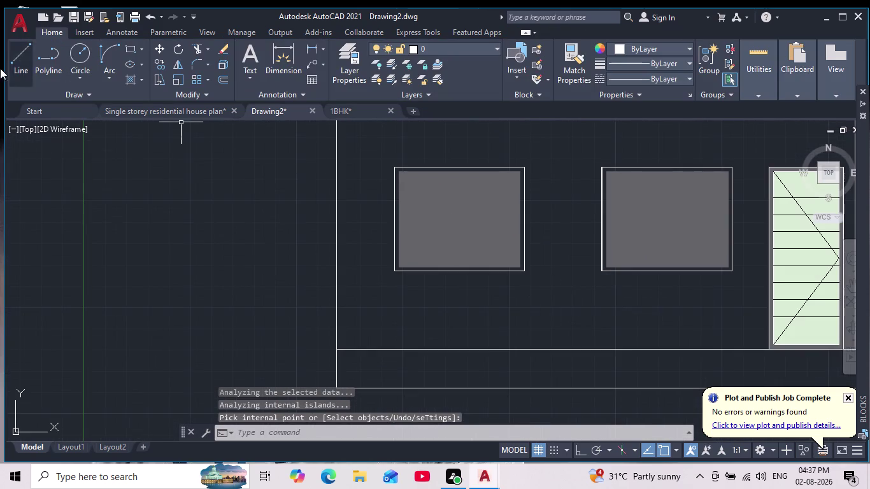
click(19, 69)
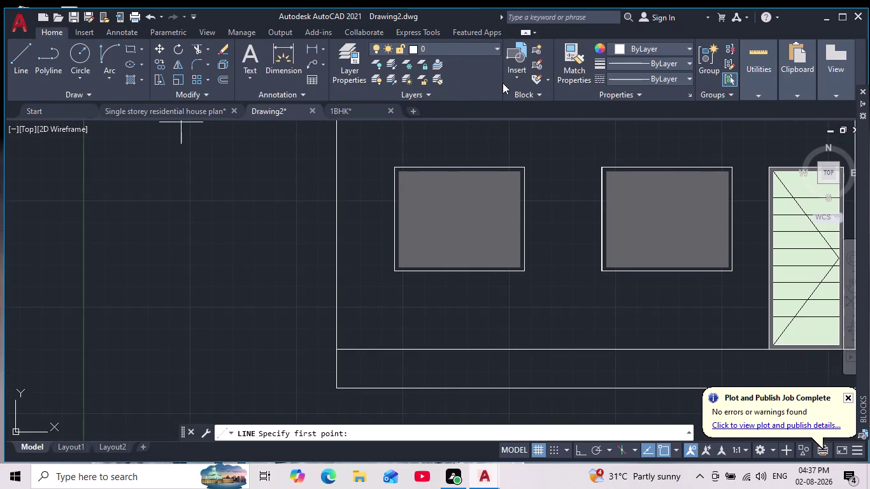
scroll(up, 3)
click(457, 166)
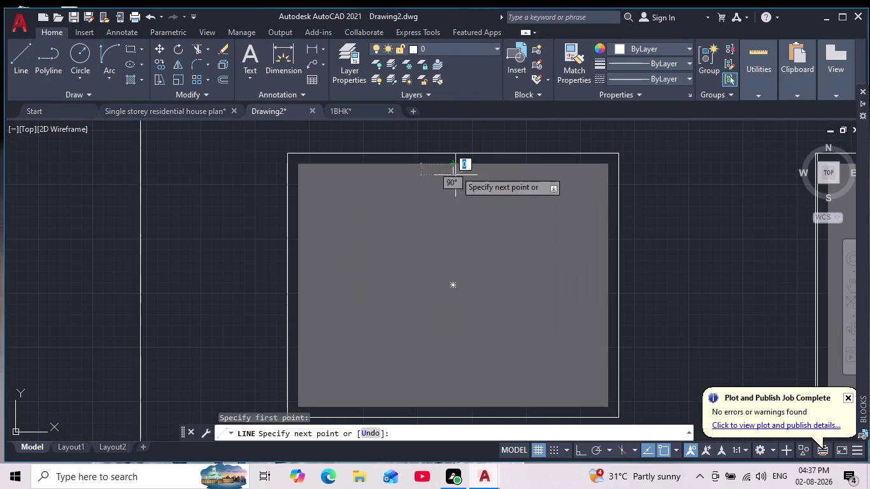
middle_drag(434, 308, 445, 263)
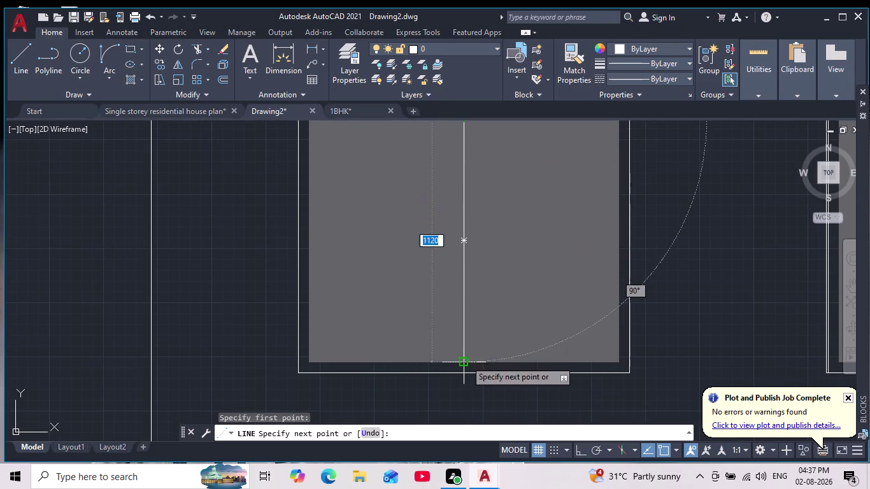
click(465, 365)
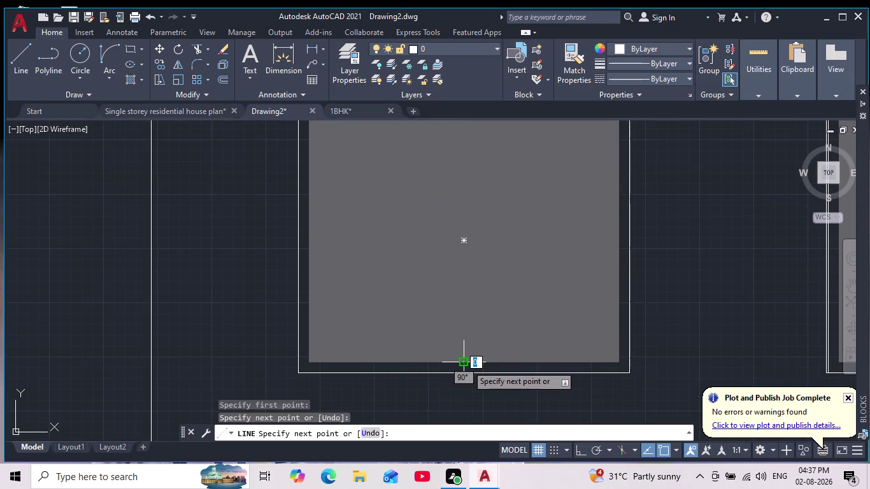
scroll(down, 3)
key(Escape)
key(Escape)
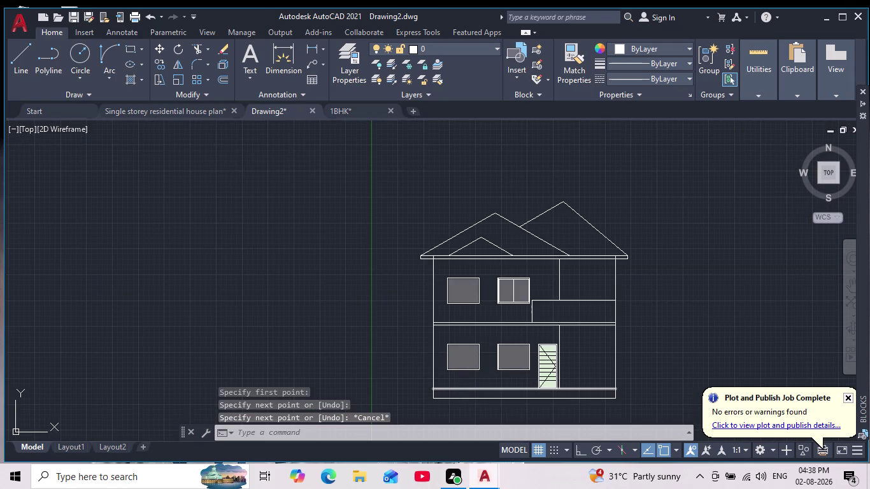
key(Escape)
key(Escape)
key(Escape)
Undo the vertical line, the view change and the grey window fills.
scroll(down, 3)
scroll(up, 3)
scroll(up, 3)
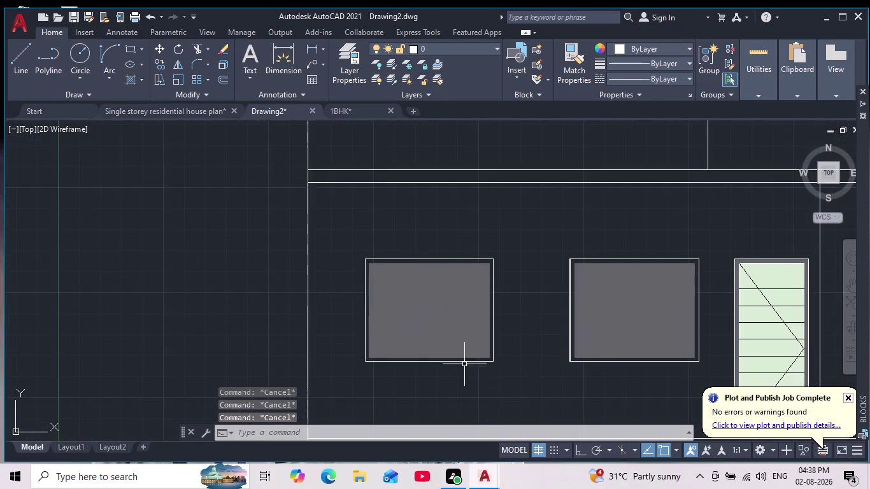
scroll(up, 3)
scroll(down, 3)
scroll(down, 3)
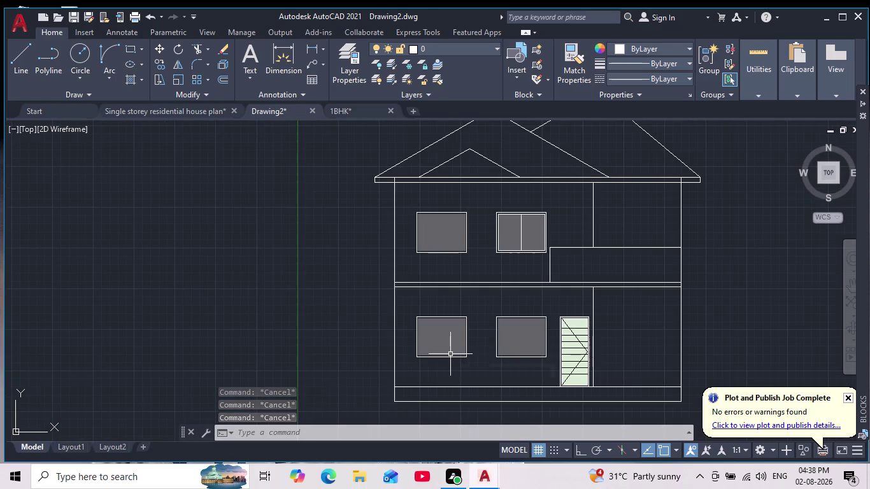
key(ctrl+z)
key(ctrl+z)
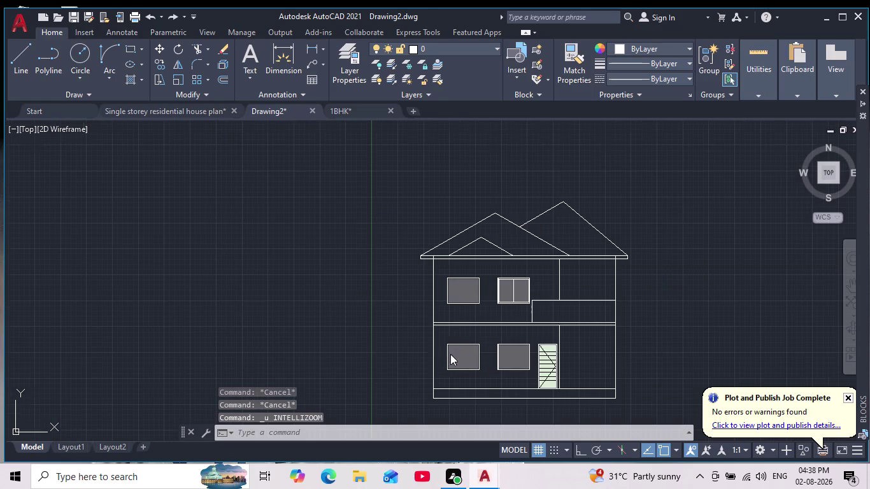
key(ctrl+z)
key(ctrl+z)
key(ctrl+z)
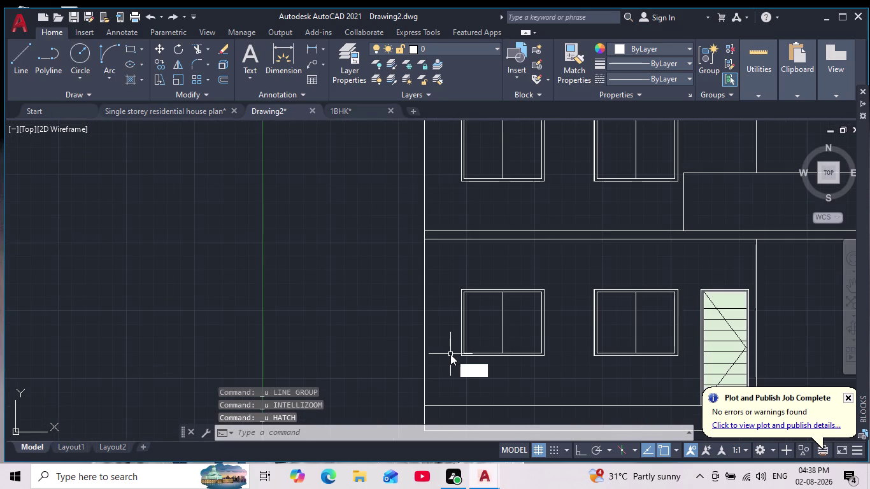
scroll(down, 3)
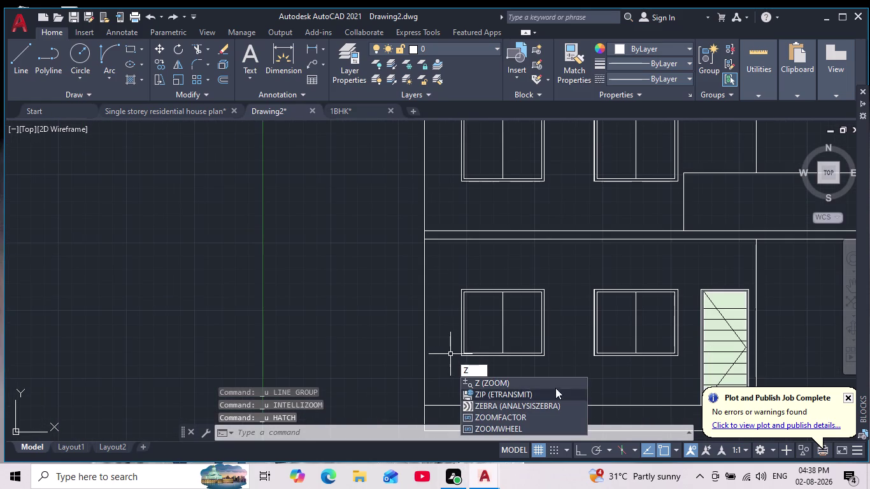
scroll(down, 3)
scroll(up, 3)
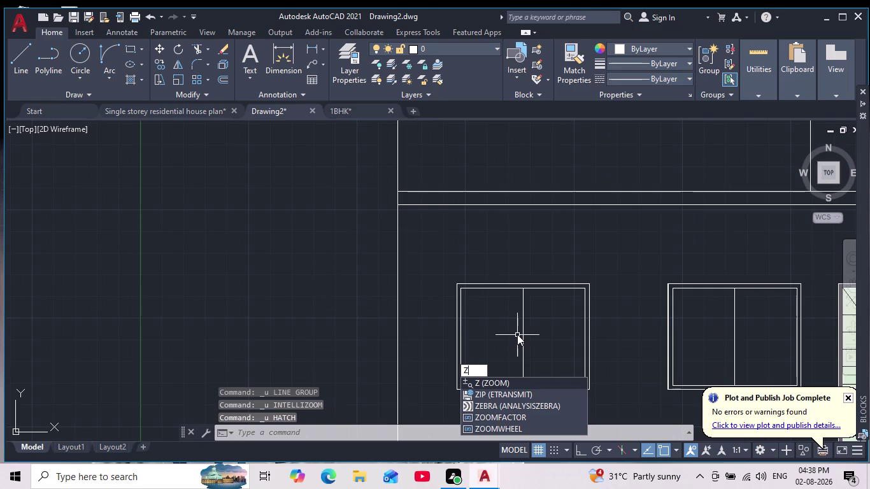
key(Escape)
key(Escape)
scroll(up, 3)
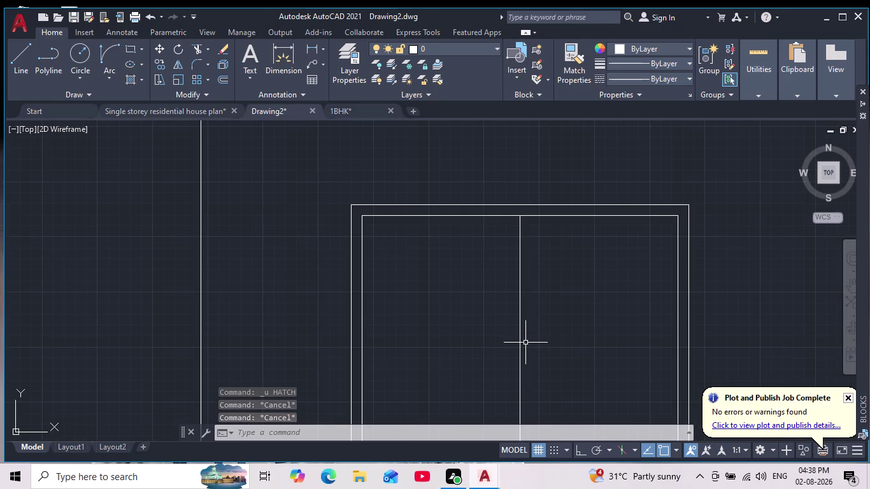
scroll(down, 3)
scroll(down, 3)
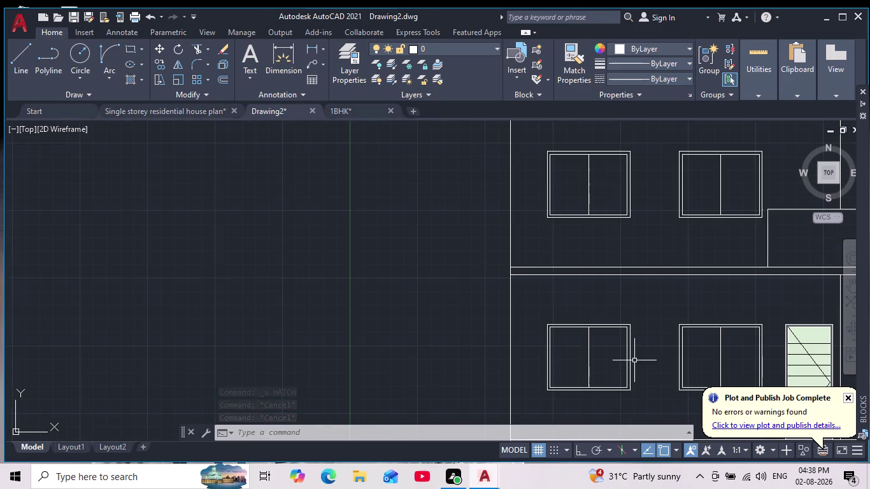
scroll(down, 3)
scroll(up, 3)
scroll(up, 3)
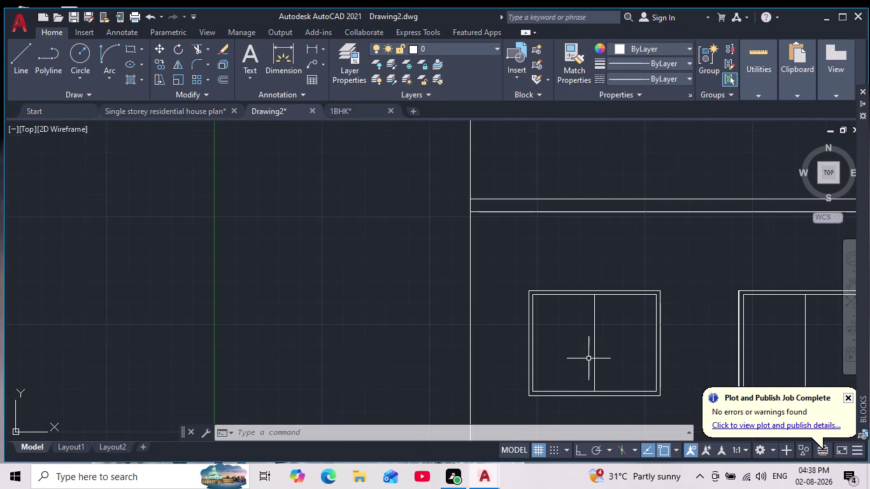
scroll(down, 3)
scroll(down, 3)
scroll(down, 3)
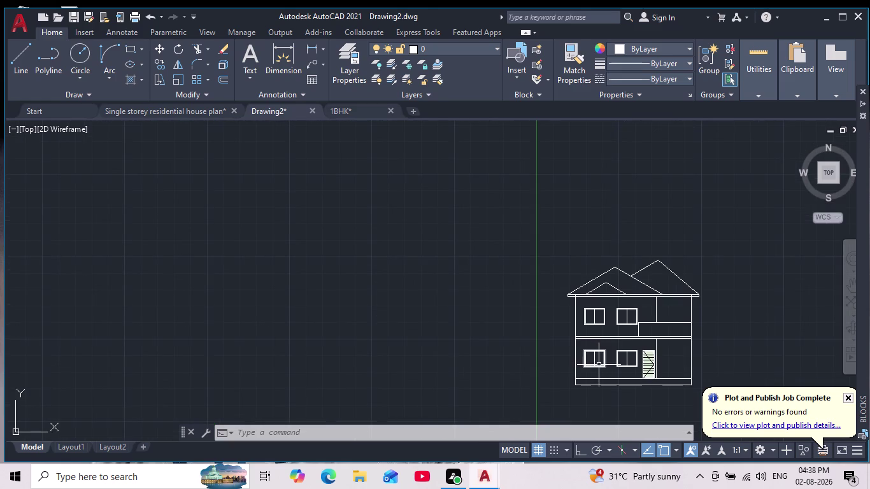
scroll(up, 3)
middle_drag(607, 379, 605, 337)
scroll(down, 3)
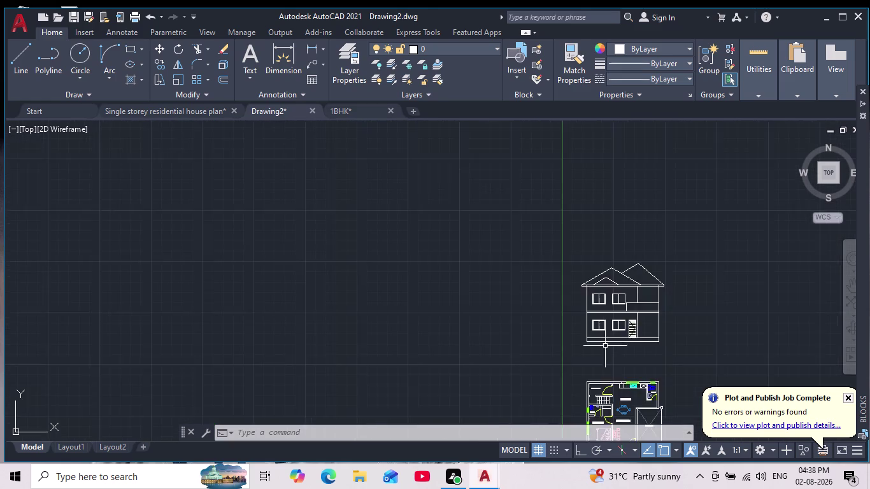
scroll(up, 3)
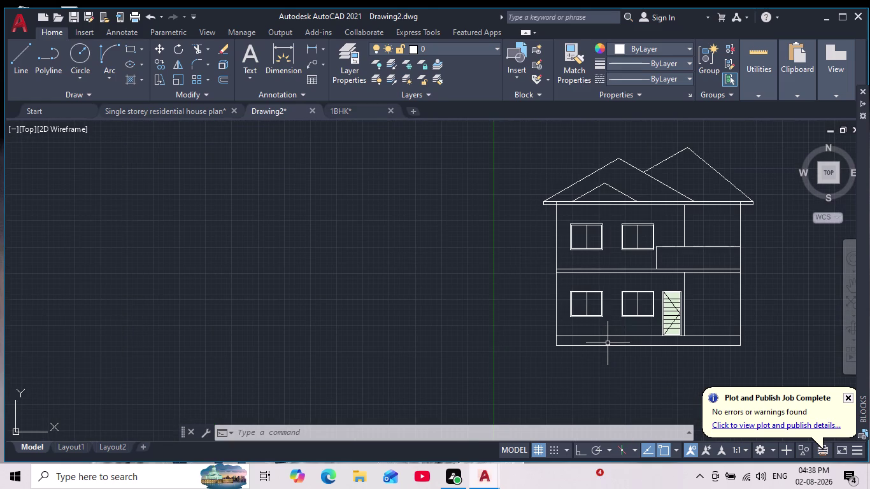
scroll(down, 3)
middle_drag(607, 344, 599, 319)
scroll(down, 3)
scroll(up, 3)
middle_drag(593, 331, 600, 315)
middle_drag(602, 316, 593, 261)
scroll(down, 3)
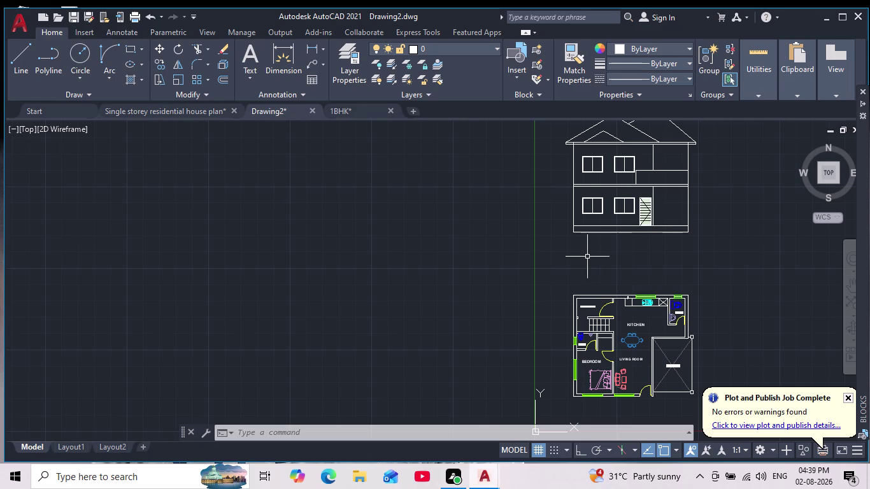
scroll(down, 3)
middle_drag(635, 212, 617, 283)
scroll(up, 3)
middle_drag(587, 310, 593, 354)
scroll(up, 3)
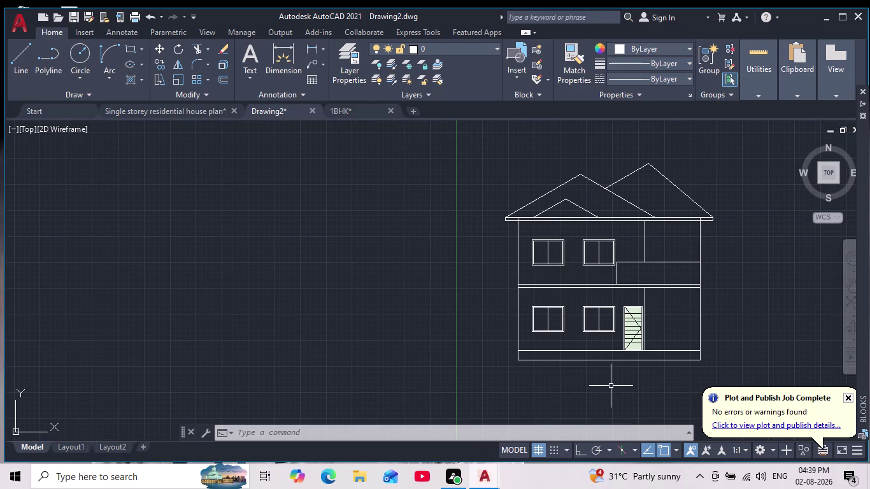
scroll(down, 3)
scroll(up, 3)
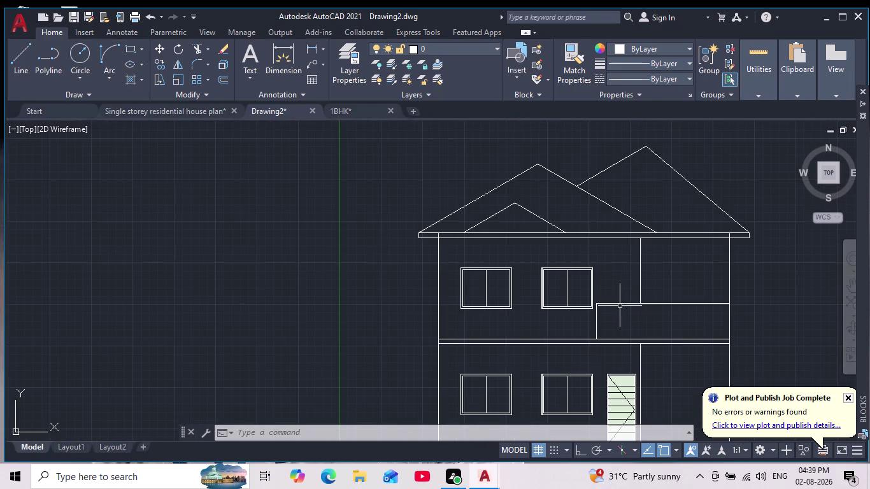
scroll(down, 3)
scroll(up, 3)
scroll(down, 3)
middle_drag(752, 340, 684, 301)
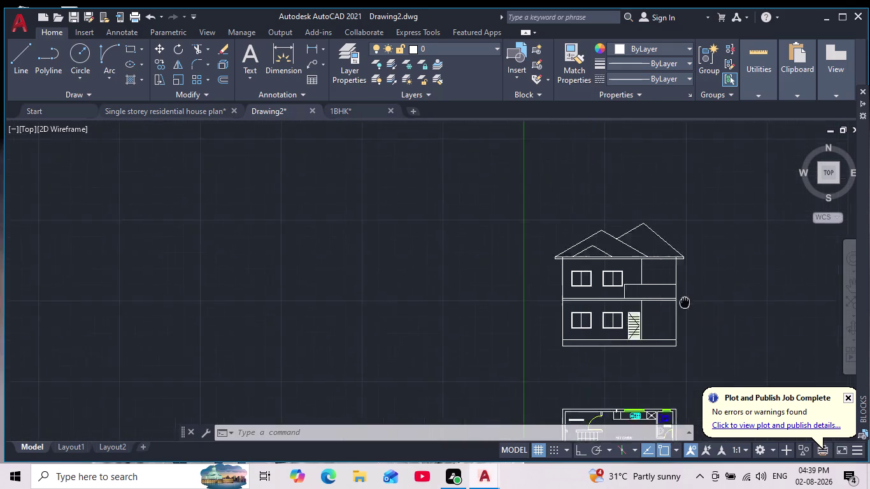
scroll(up, 3)
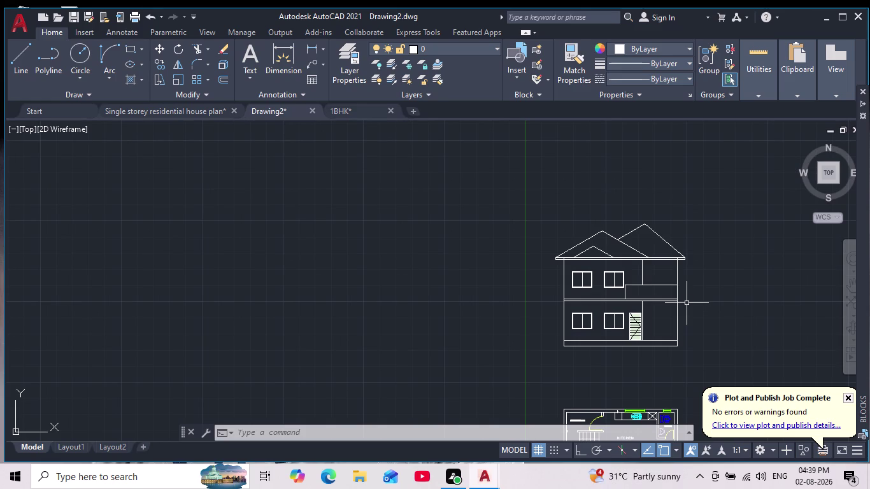
scroll(down, 3)
scroll(down, 3)
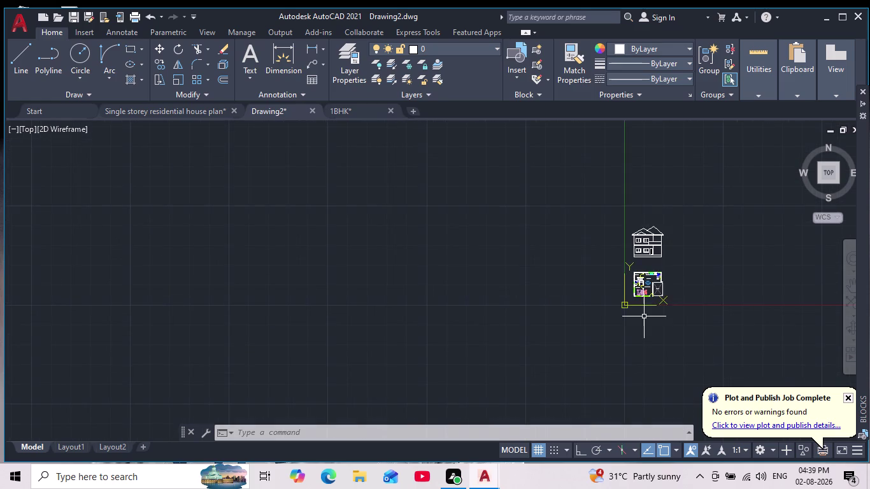
scroll(up, 3)
scroll(up, 3)
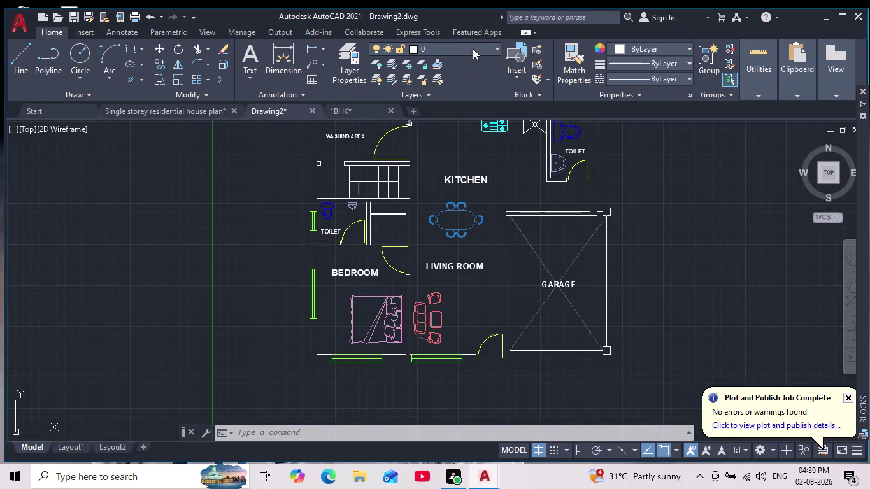
Make Imaginery current and place vertical XL construction lines through the two garage corners.
click(476, 47)
click(449, 94)
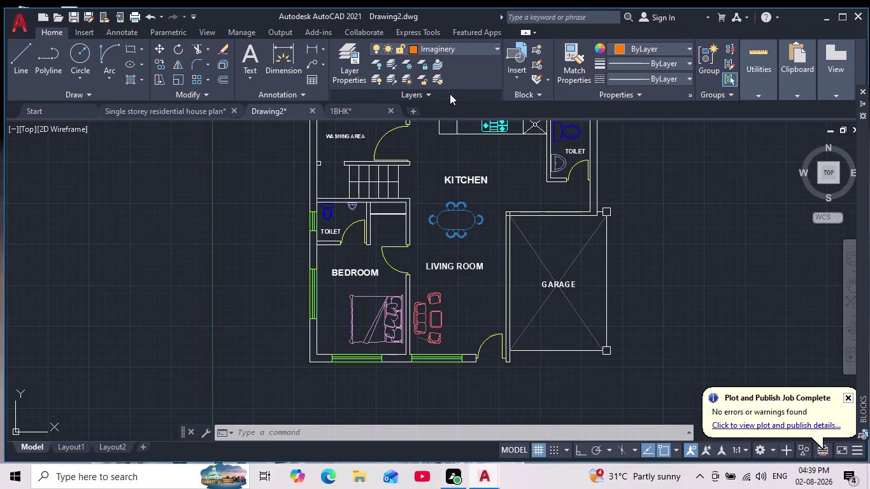
key(x)
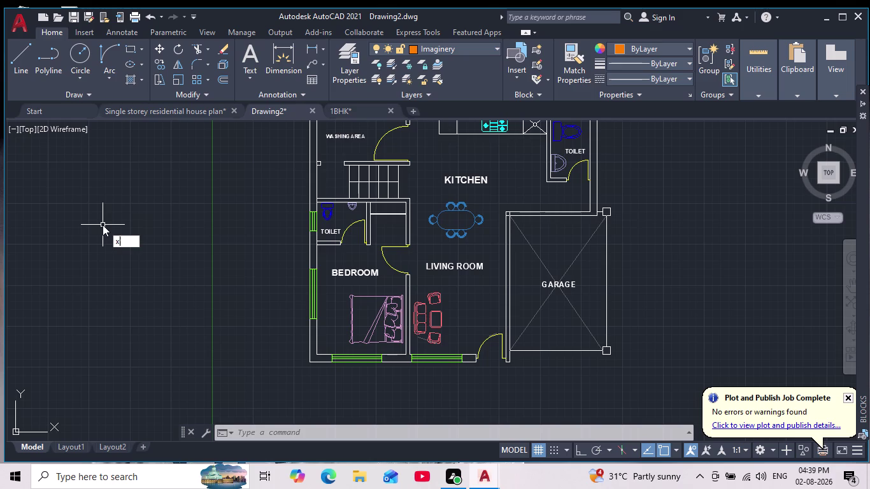
key(l)
key(Return)
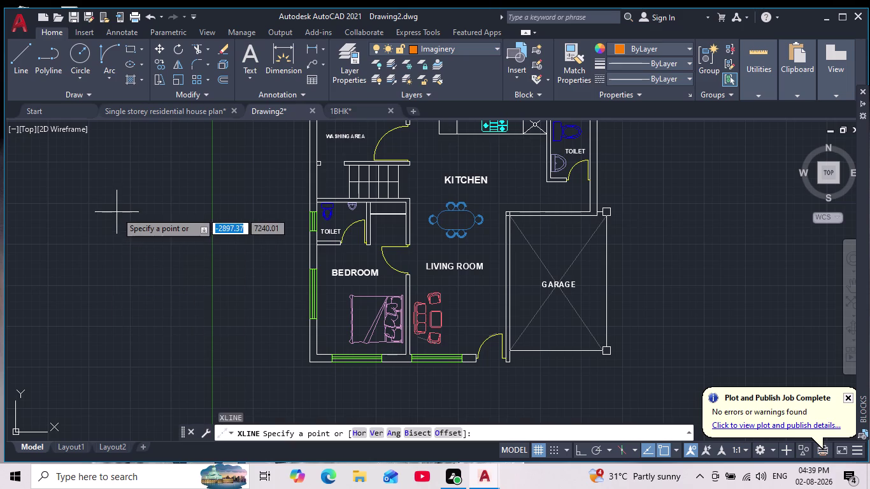
scroll(up, 3)
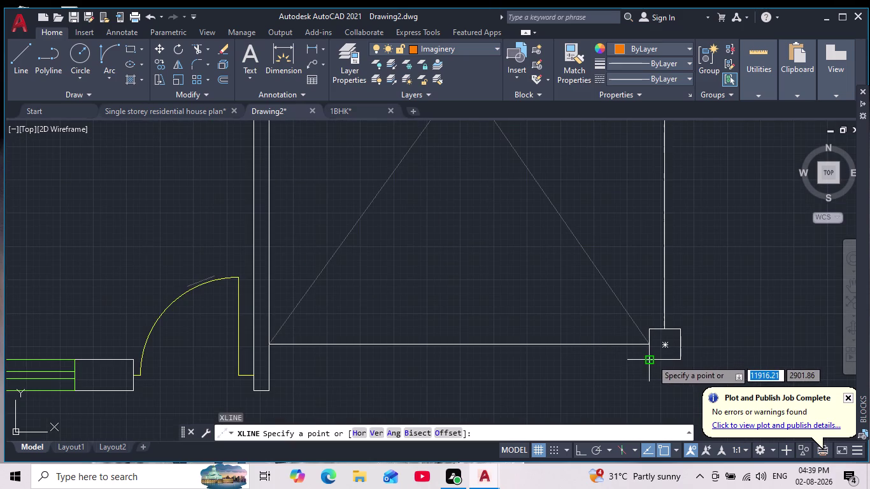
click(373, 429)
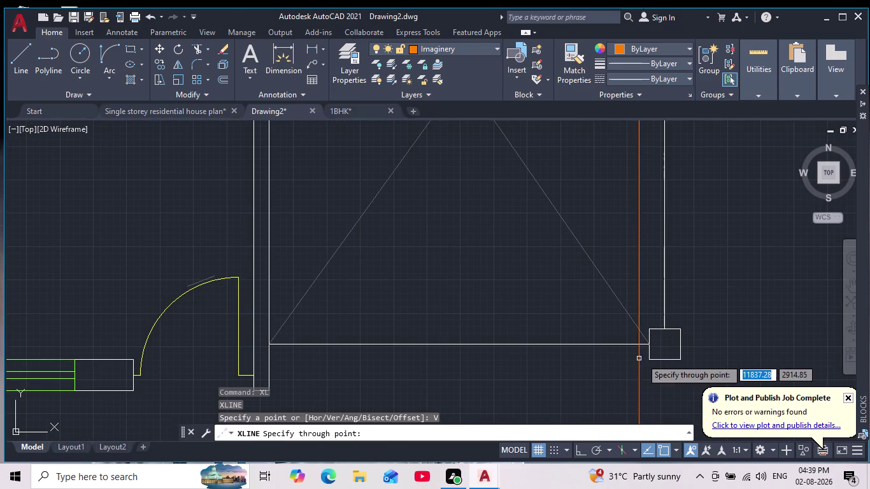
click(649, 357)
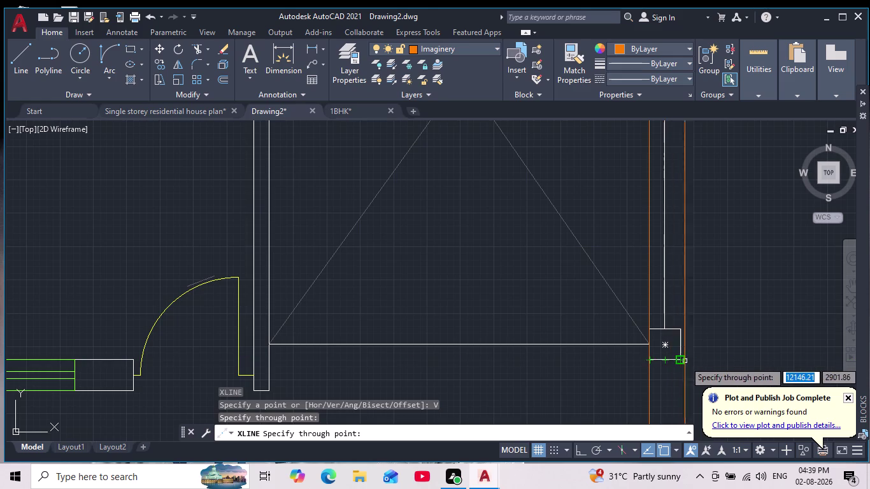
click(682, 360)
key(Return)
Pan up from the floor plan to bring both elevation storeys into view.
scroll(down, 3)
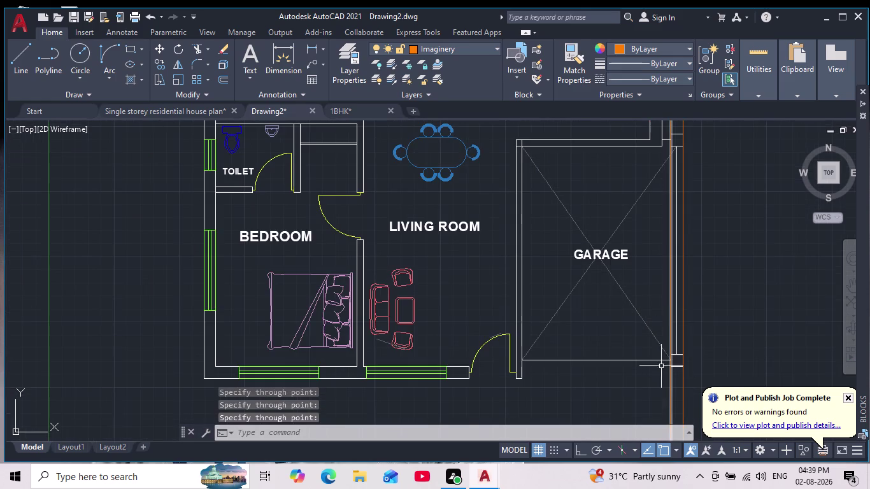
scroll(down, 3)
middle_drag(707, 237, 709, 281)
scroll(down, 3)
scroll(up, 3)
middle_drag(713, 248, 708, 274)
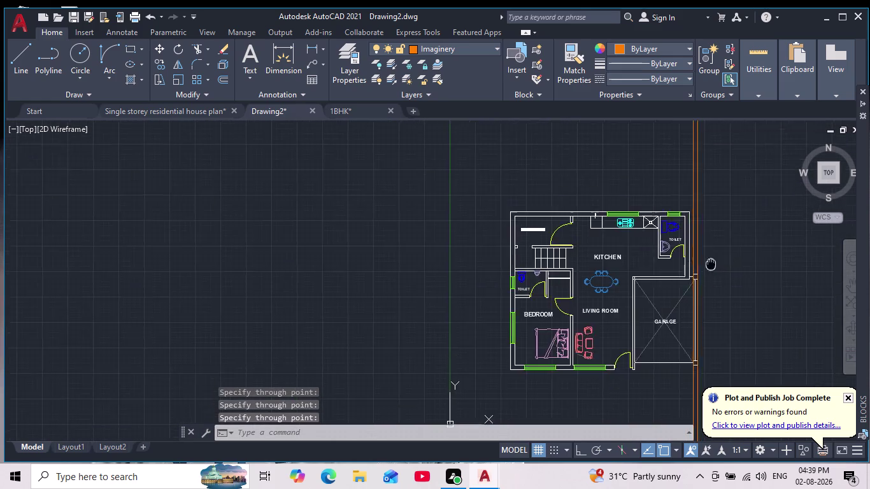
middle_drag(708, 274, 674, 376)
scroll(down, 3)
scroll(up, 3)
scroll(up, 3)
middle_drag(657, 321, 665, 361)
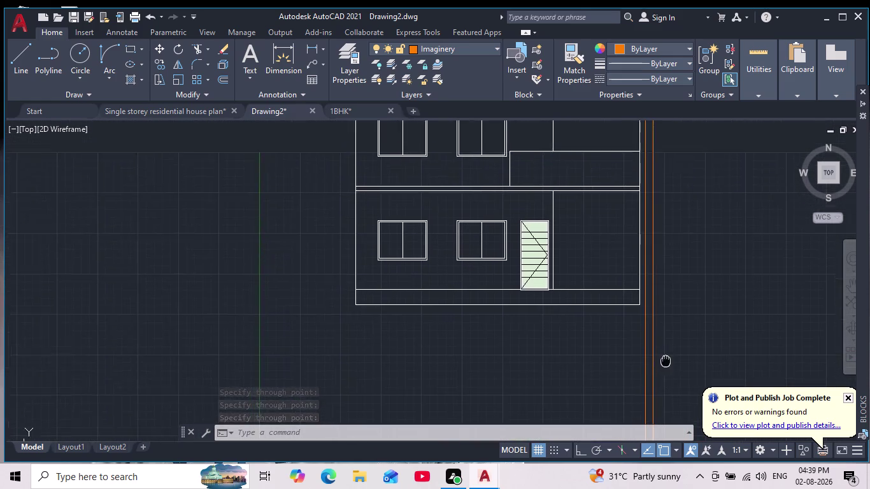
middle_drag(666, 362, 665, 410)
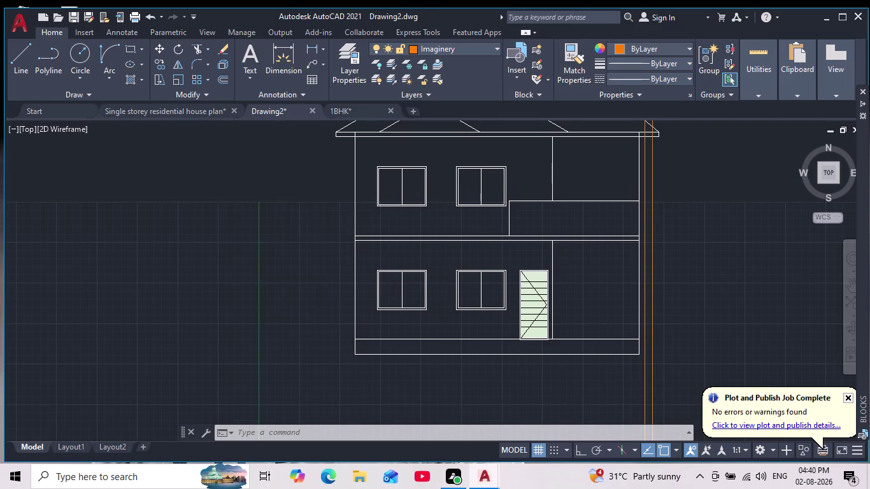
scroll(up, 3)
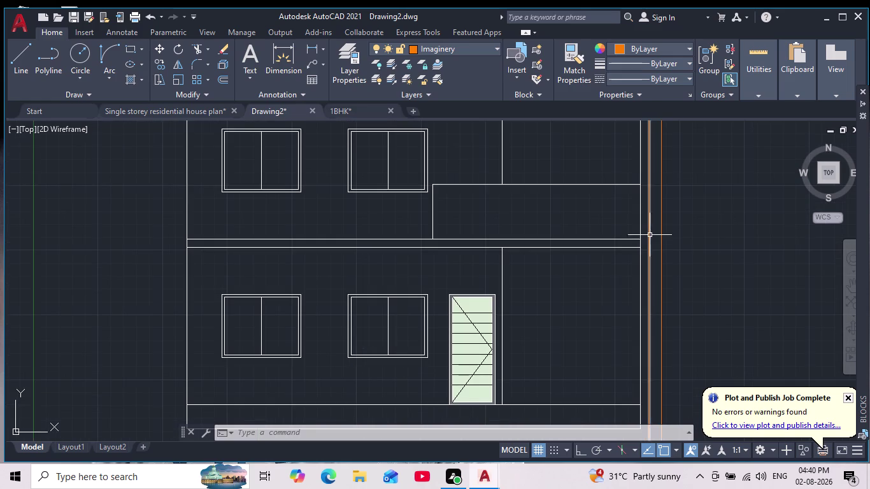
key(Escape)
key(Escape)
key(Escape)
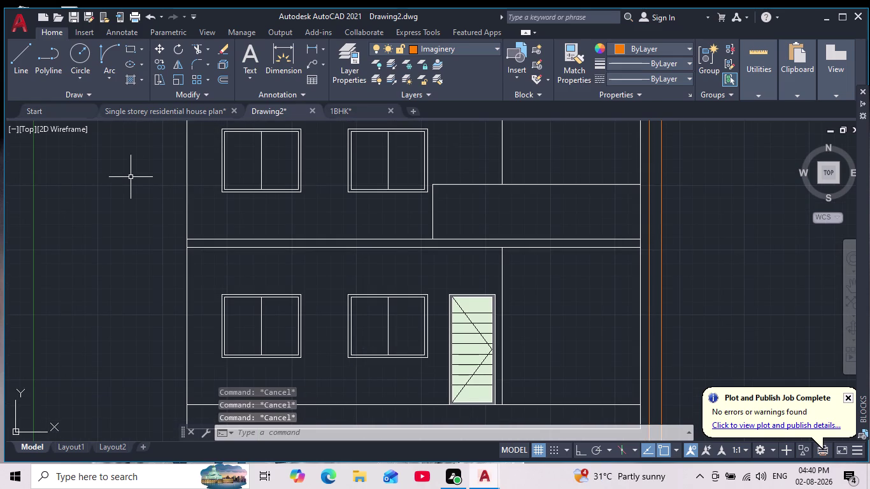
text(ex)
key(Return)
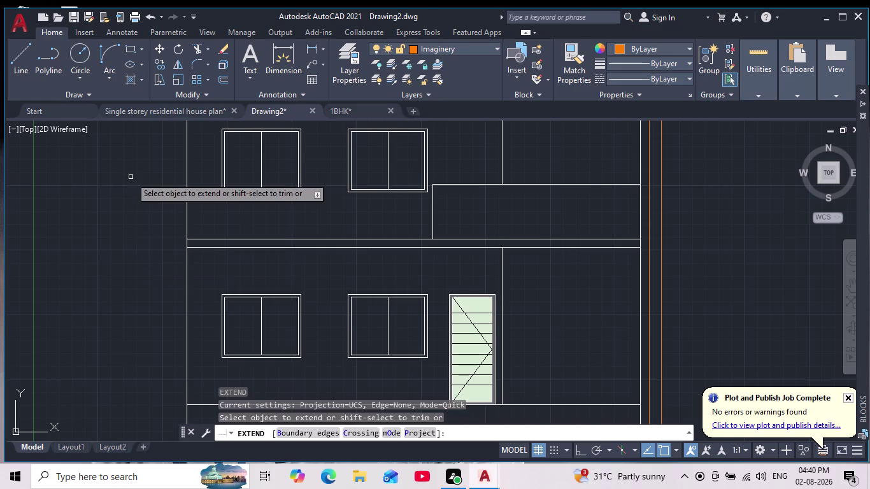
Fence-select the balcony top edge and floor-band line to extend them to the construction line.
drag(617, 174, 629, 248)
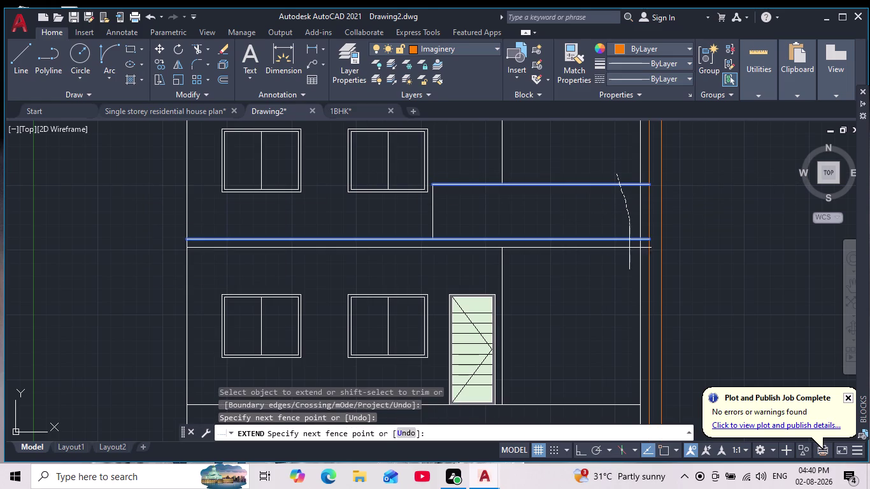
drag(629, 248, 627, 270)
drag(632, 178, 618, 213)
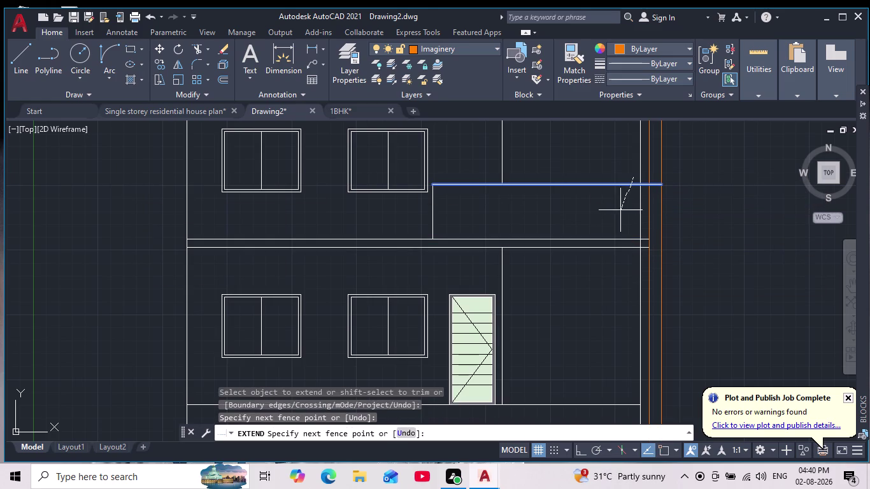
drag(618, 213, 631, 266)
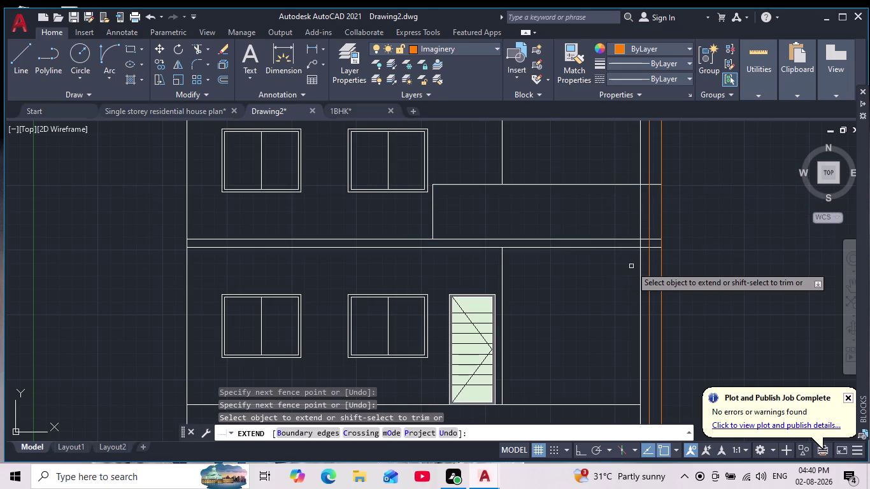
key(Escape)
key(Escape)
key(Escape)
key(Escape)
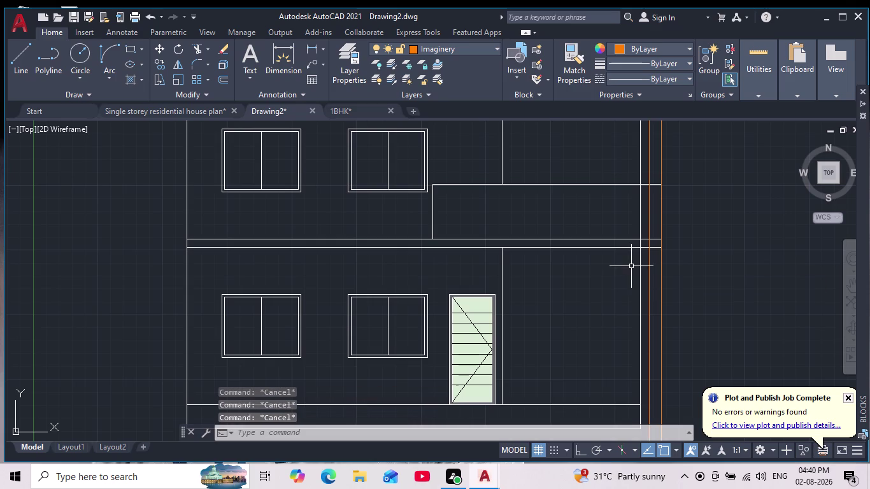
Start a line at the balcony's extended corner, then cancel it.
click(22, 64)
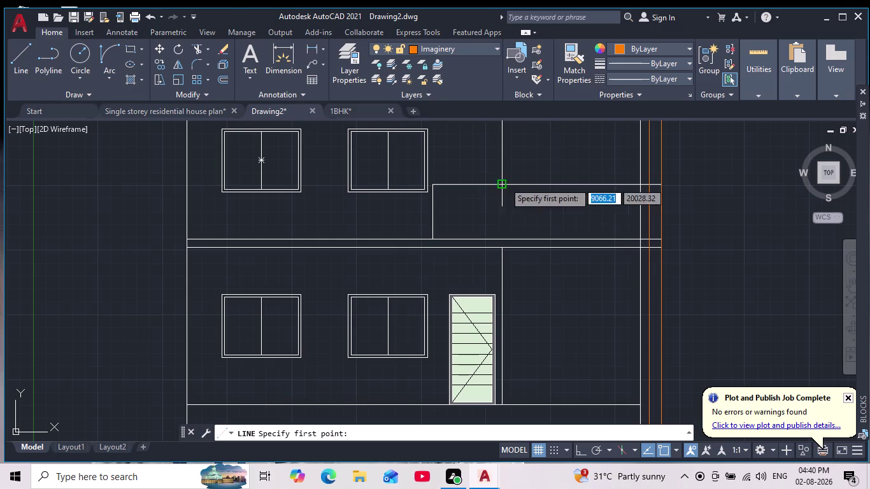
scroll(up, 3)
click(660, 177)
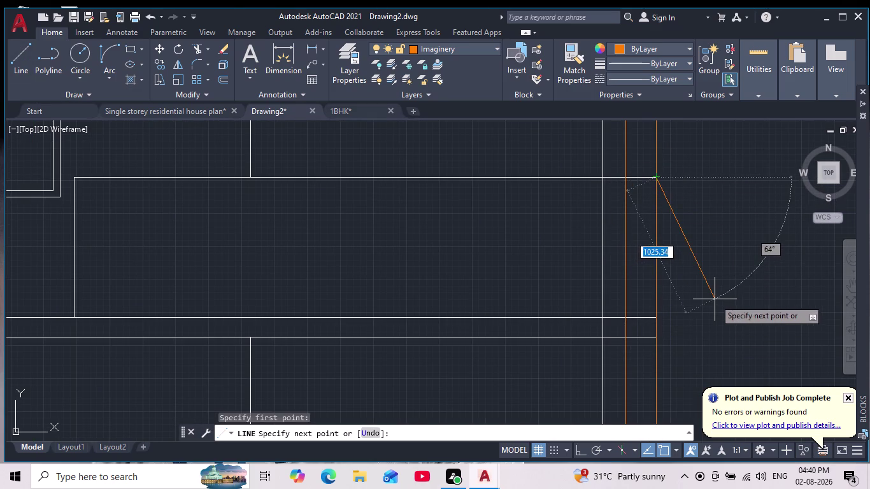
key(Escape)
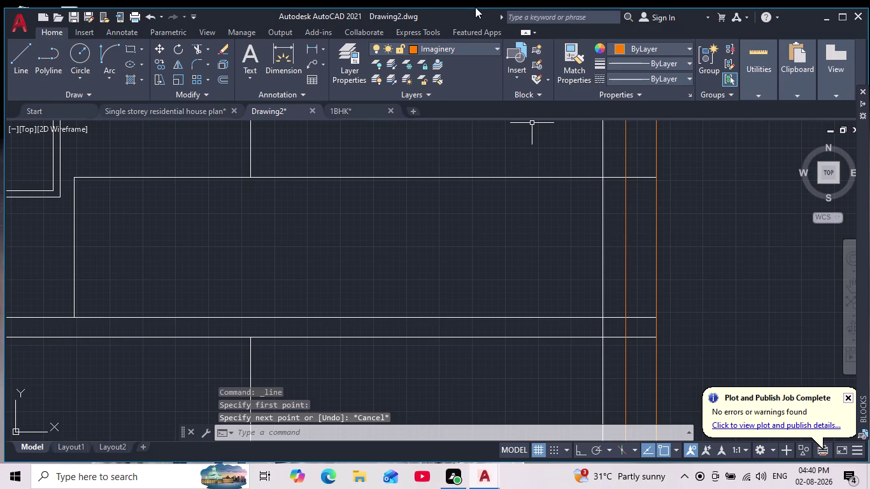
click(482, 49)
click(455, 61)
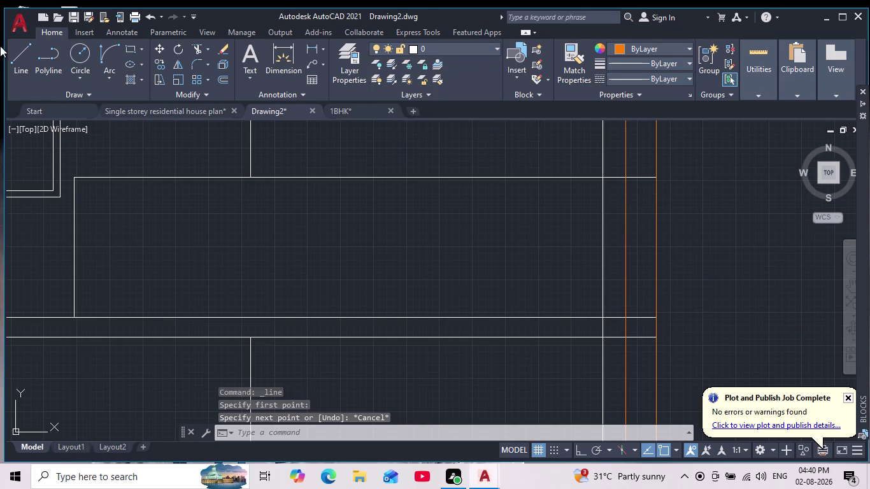
click(27, 62)
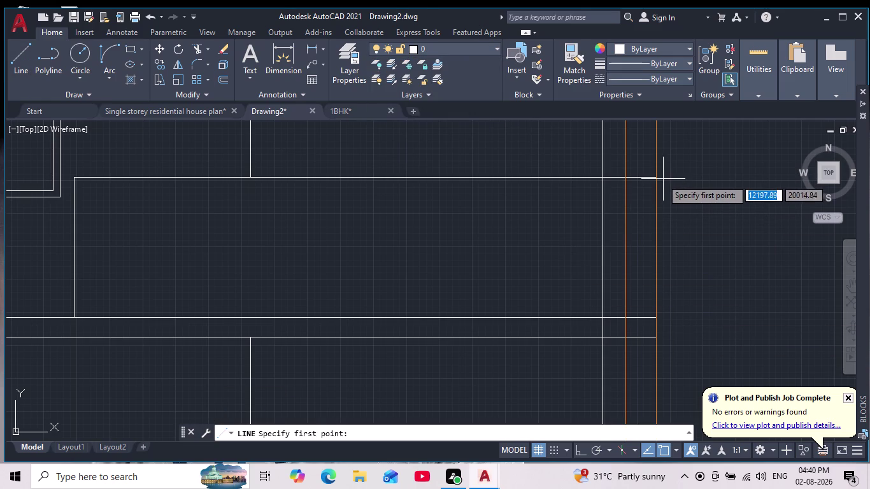
click(661, 179)
click(657, 340)
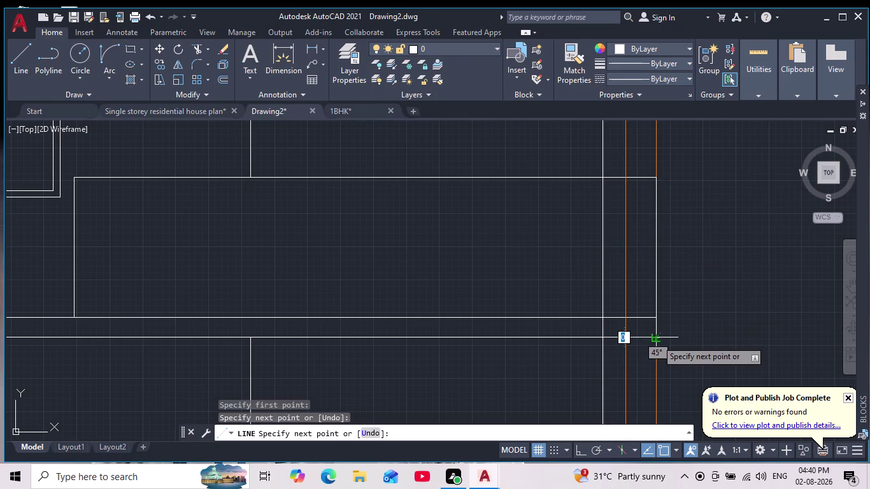
key(Escape)
key(Escape)
key(Escape)
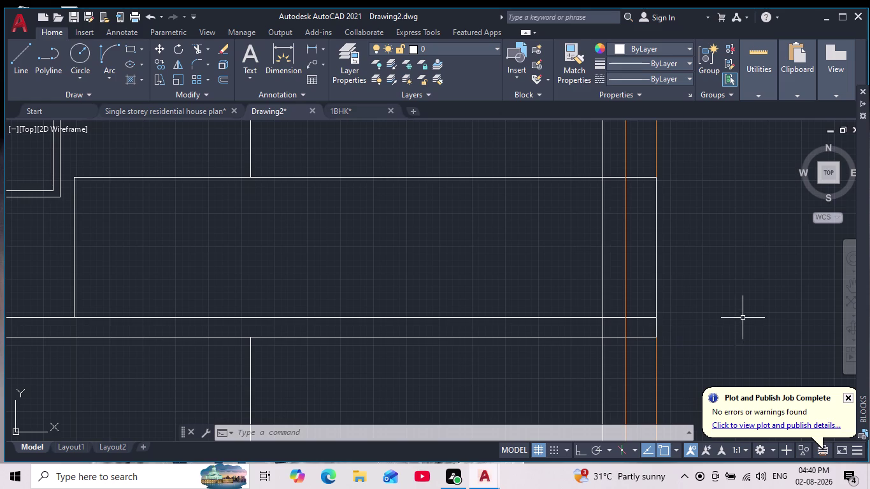
click(21, 56)
middle_drag(550, 269, 527, 166)
scroll(down, 3)
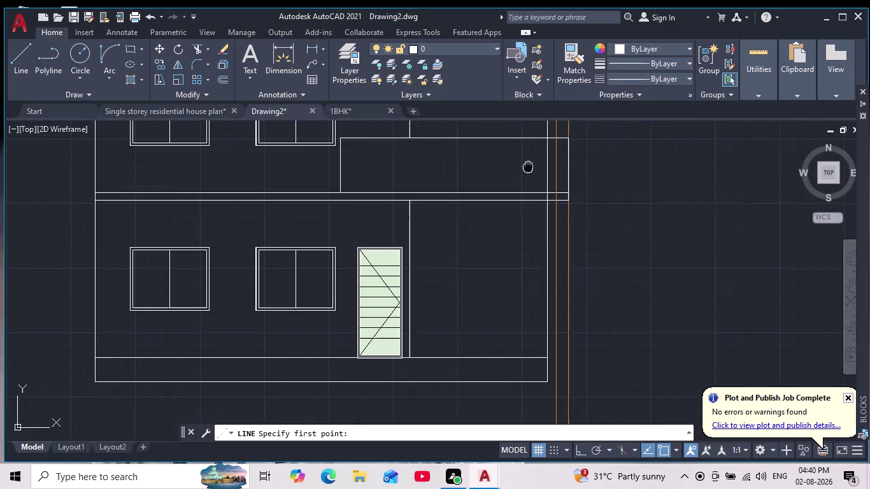
click(16, 53)
scroll(up, 3)
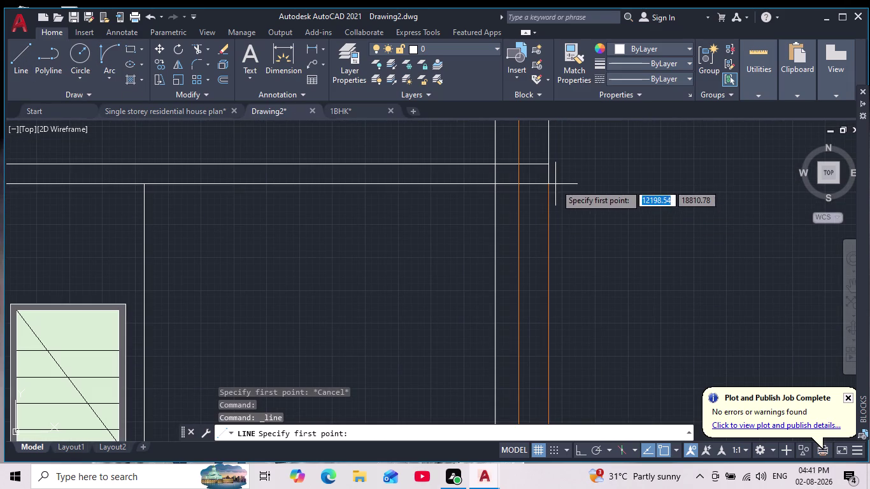
click(548, 188)
middle_drag(536, 317, 546, 283)
scroll(down, 3)
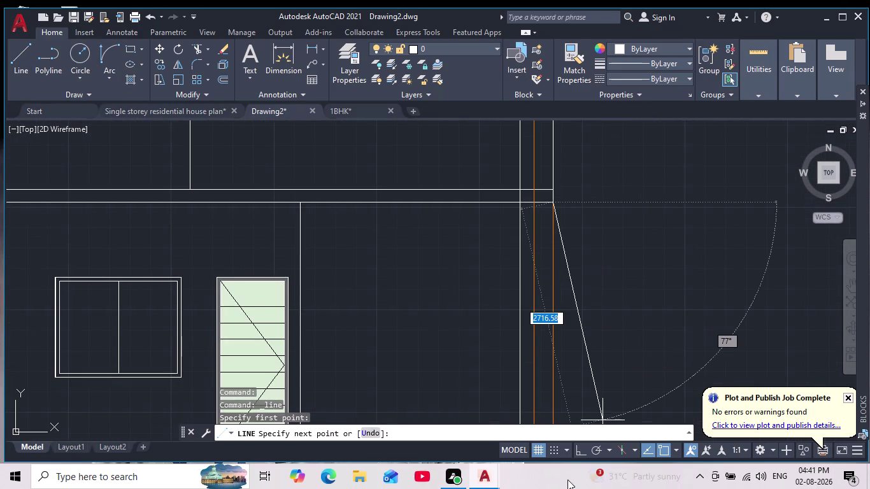
click(575, 450)
scroll(down, 3)
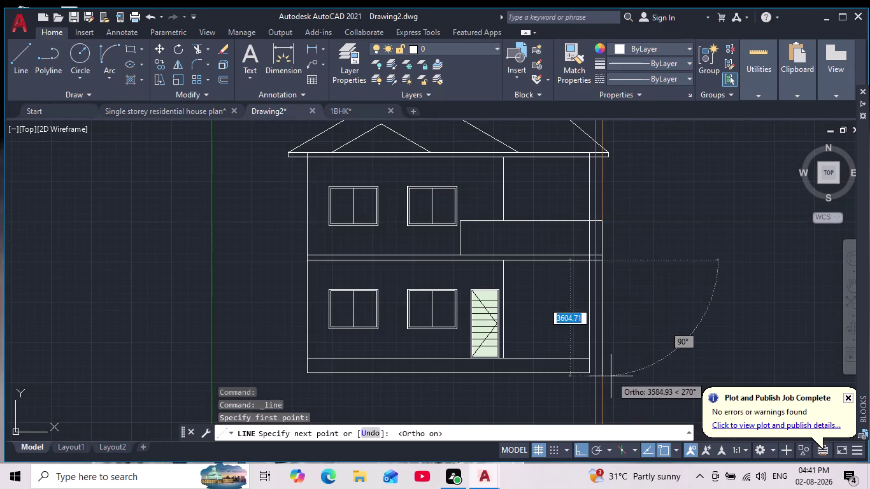
scroll(up, 3)
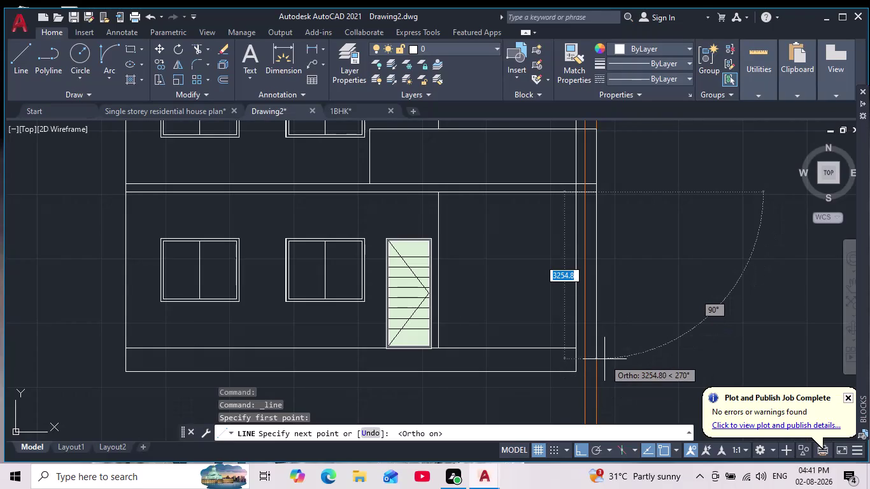
key(Escape)
scroll(down, 3)
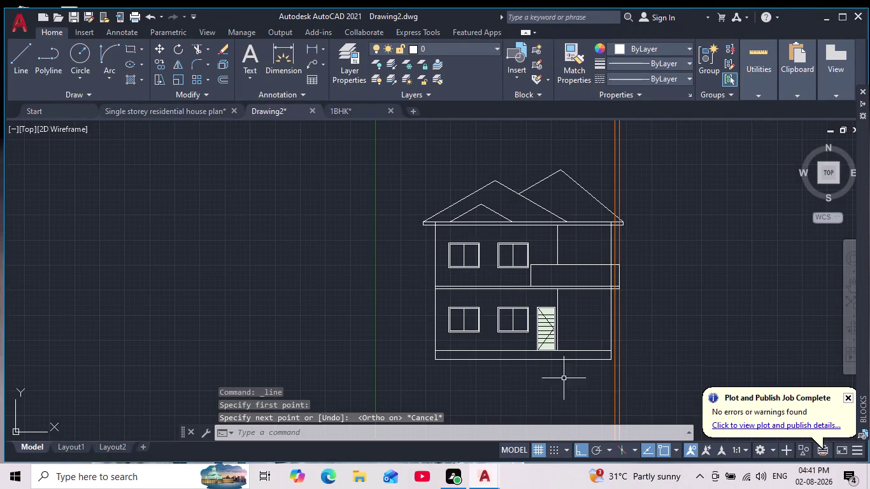
Draw a line from the ground line's left end further left, toggling Ortho, then cancel.
scroll(up, 3)
click(21, 61)
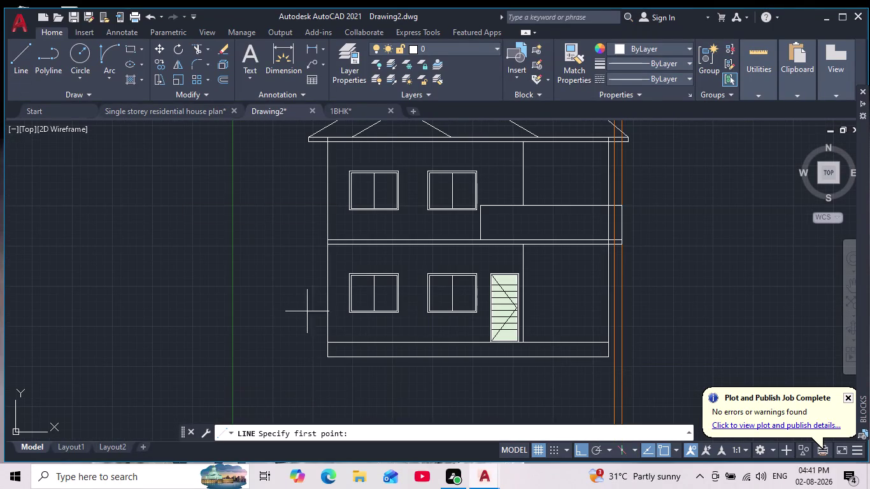
scroll(up, 3)
click(354, 309)
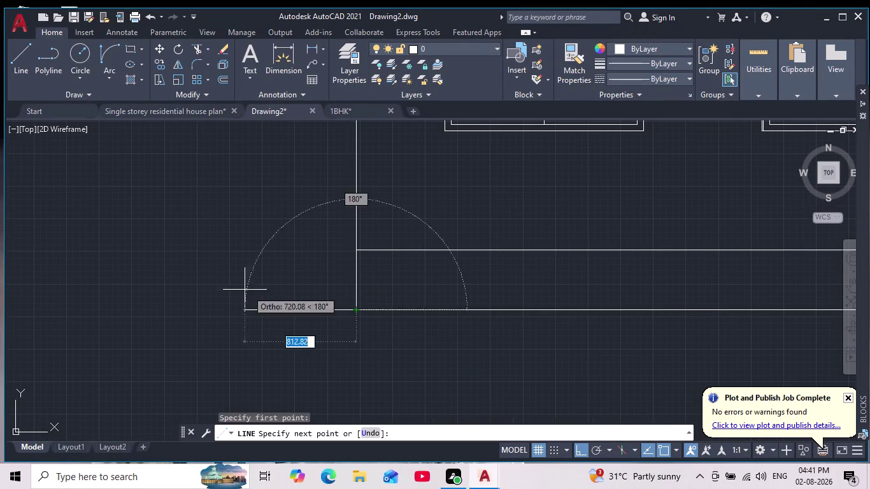
click(124, 300)
key(grave)
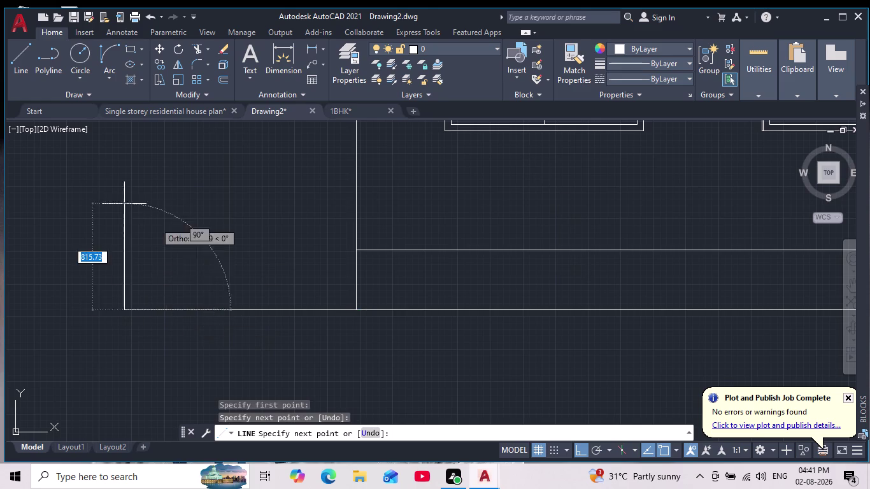
key(grave)
click(28, 61)
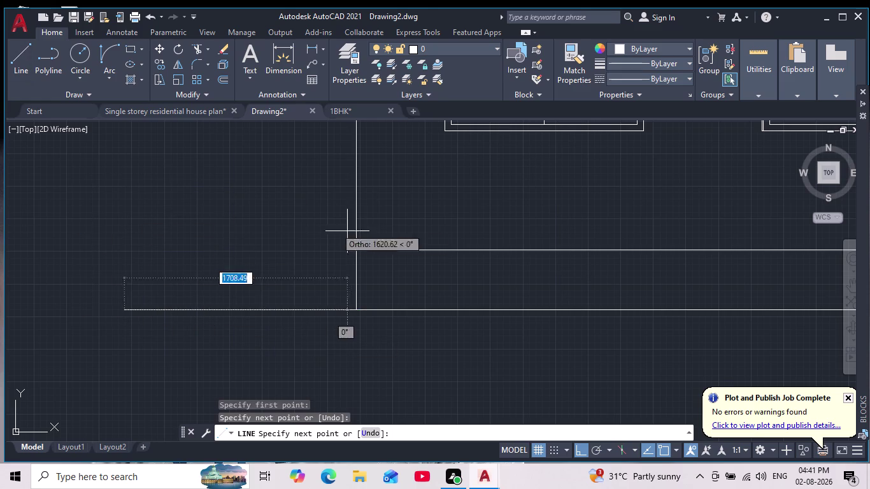
key(grave)
key(grave)
text(`)
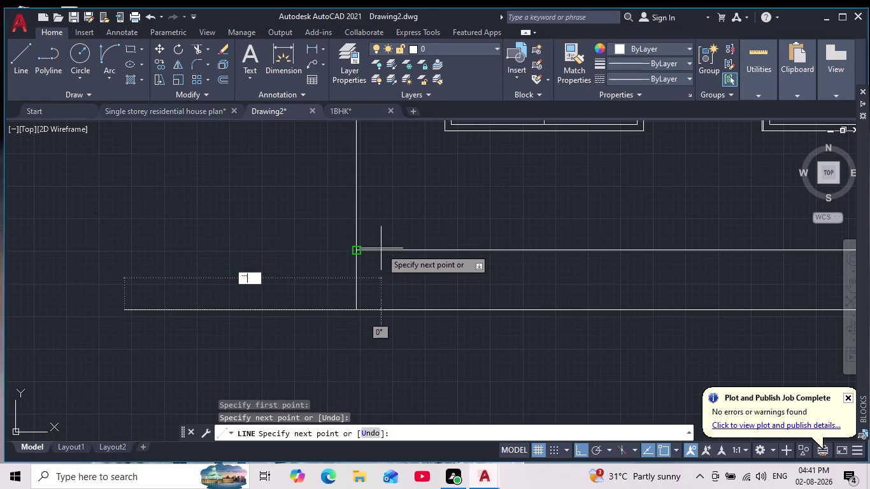
text(`)
key(Escape)
key(Escape)
key(Escape)
key(Escape)
key(Escape)
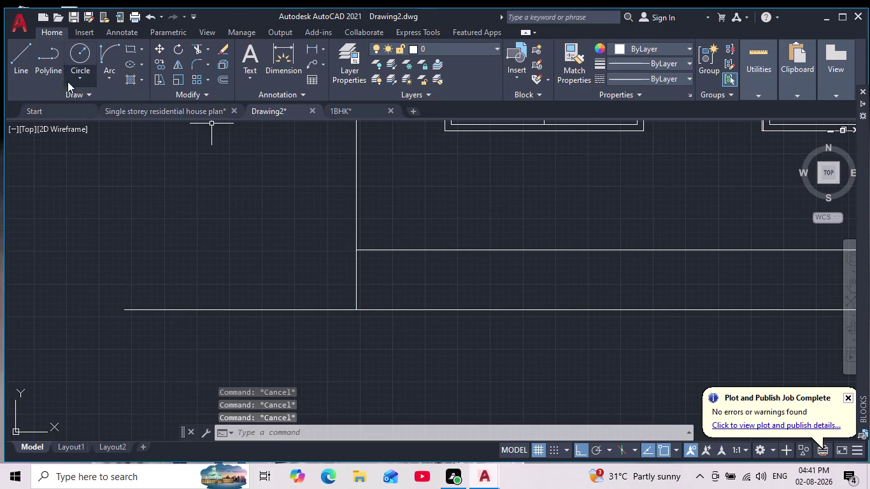
Start another line at the upper corner, cancel it, and pan back to the ground lines.
drag(0, 52, 6, 54)
click(24, 66)
key(Escape)
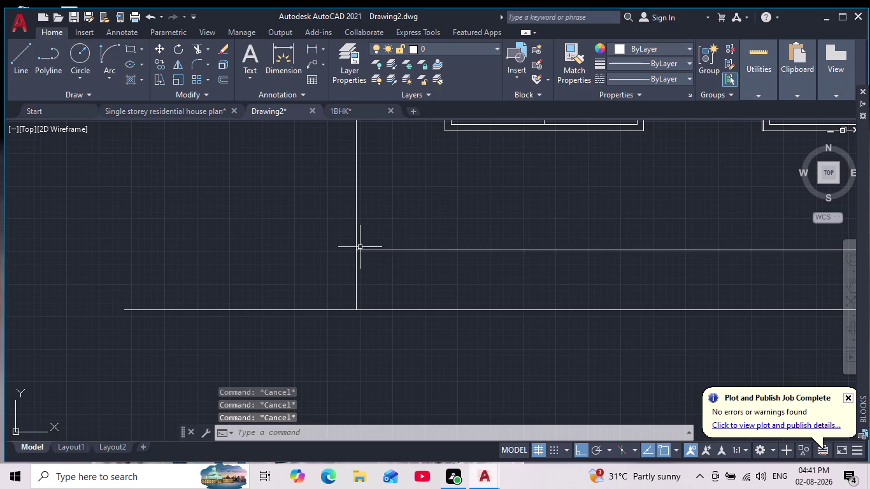
click(18, 73)
click(357, 251)
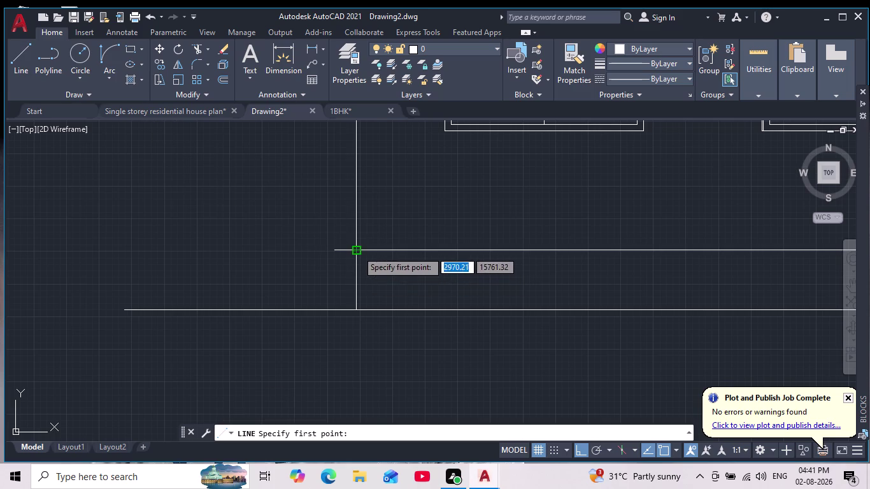
click(142, 268)
key(Escape)
scroll(down, 3)
key(Escape)
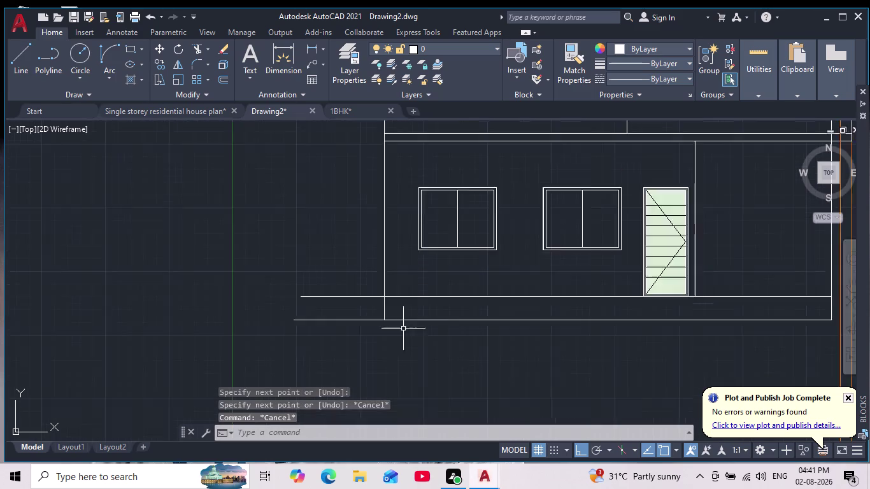
scroll(down, 3)
middle_drag(470, 348, 346, 315)
scroll(down, 3)
scroll(up, 3)
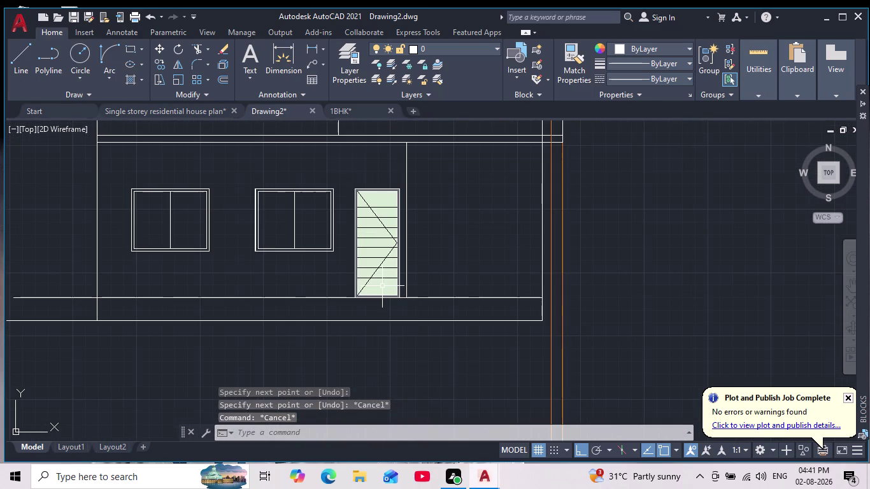
key(space)
scroll(up, 3)
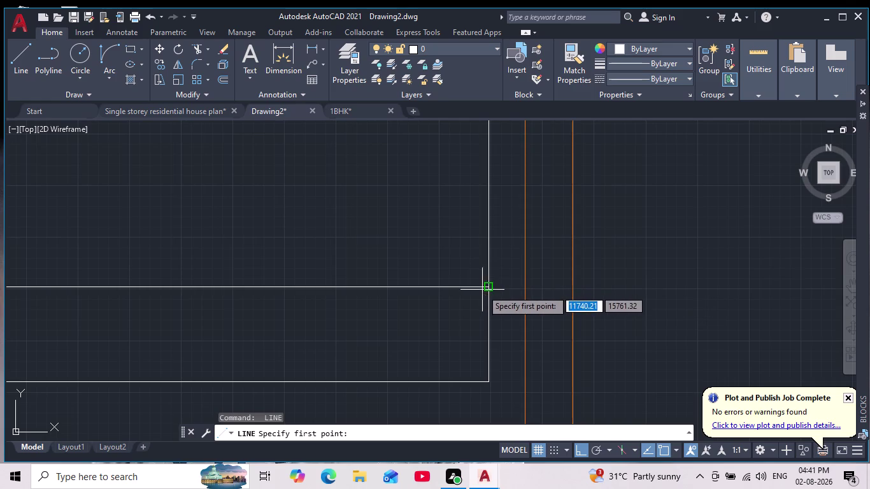
Draw lines extending the ground lines rightwards past the house, then pan to view the house.
click(485, 287)
click(679, 283)
key(space)
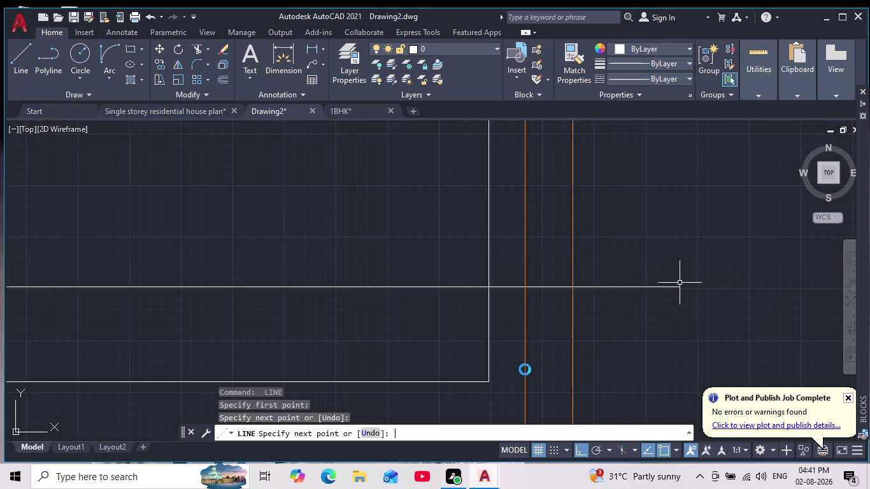
key(space)
click(489, 383)
click(716, 383)
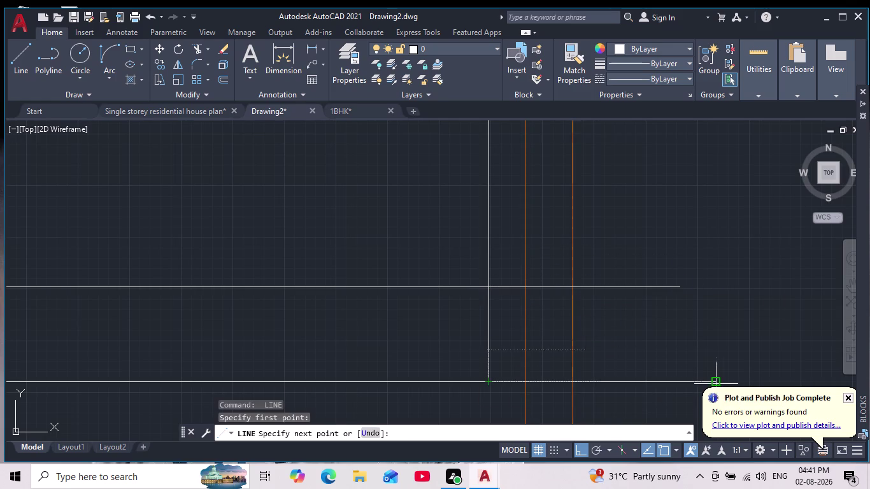
key(Escape)
scroll(down, 3)
middle_drag(698, 374, 662, 344)
scroll(down, 3)
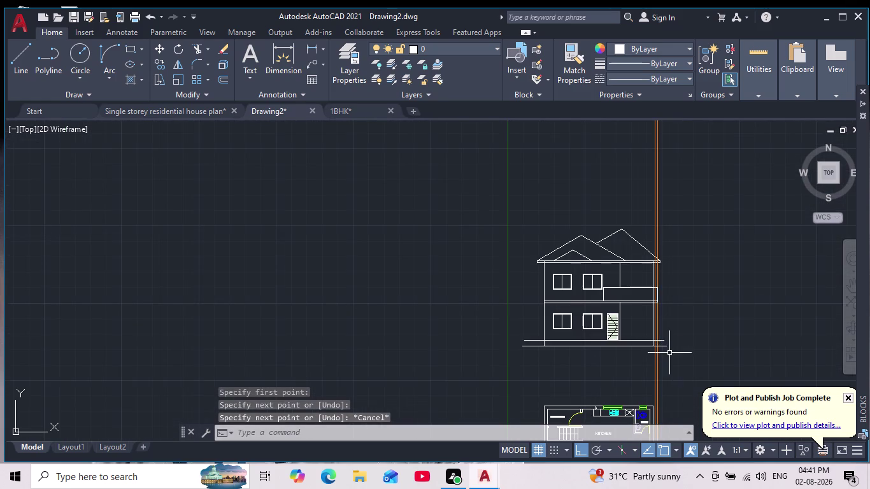
scroll(up, 3)
scroll(down, 3)
scroll(up, 3)
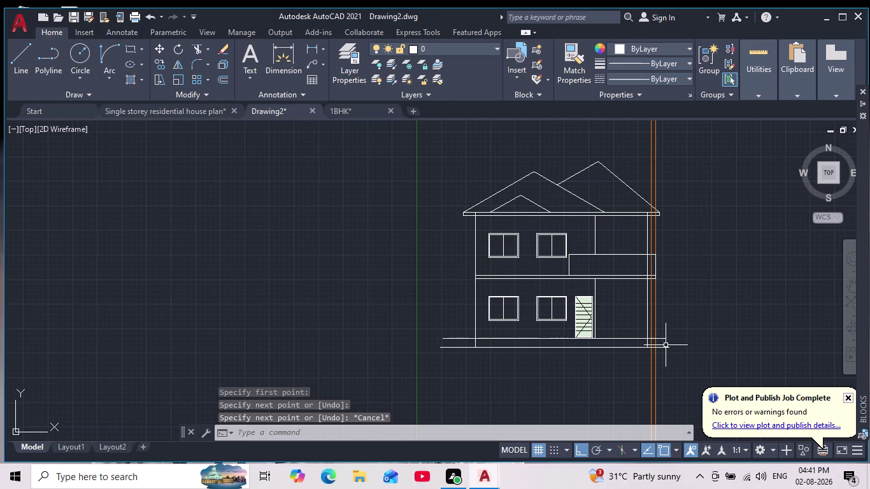
middle_drag(665, 345, 657, 361)
scroll(up, 3)
Start a line at the balcony's lower corner, then cancel it.
click(31, 55)
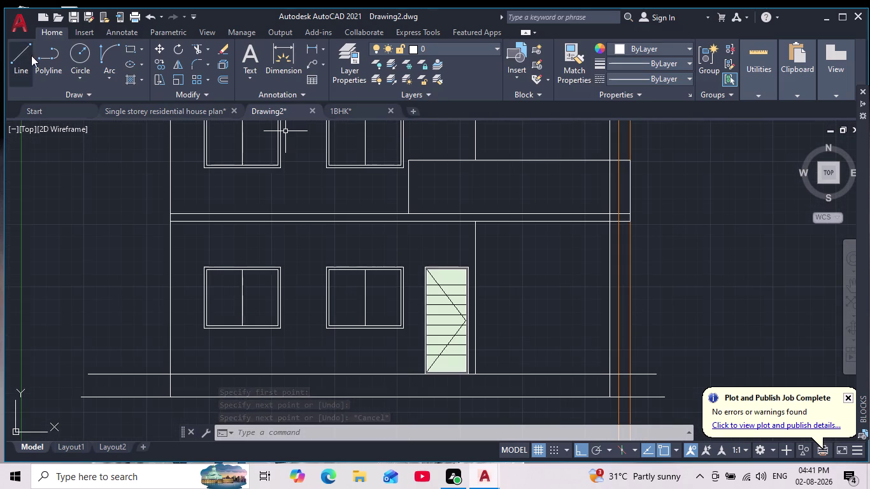
scroll(up, 3)
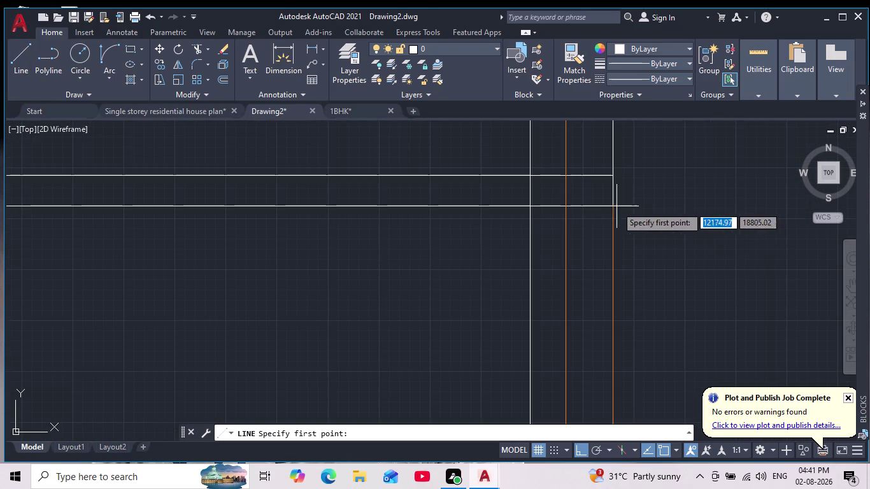
click(612, 205)
middle_drag(626, 292, 635, 235)
scroll(down, 3)
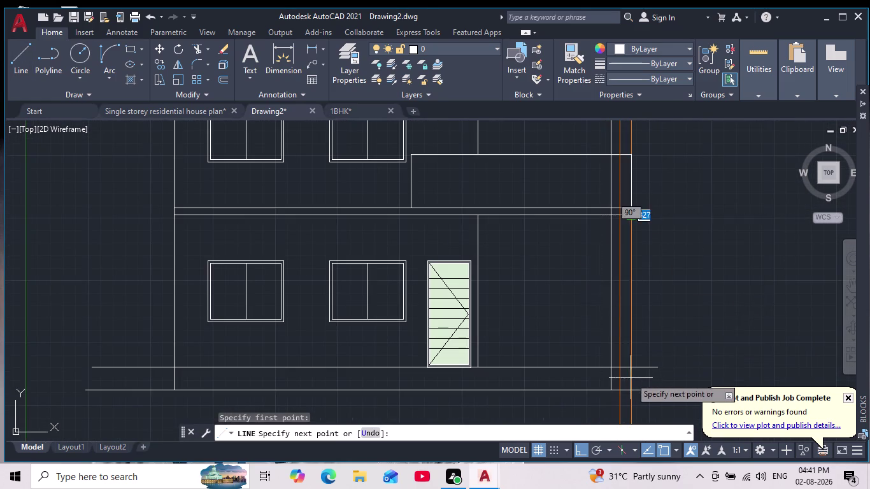
key(Escape)
key(Escape)
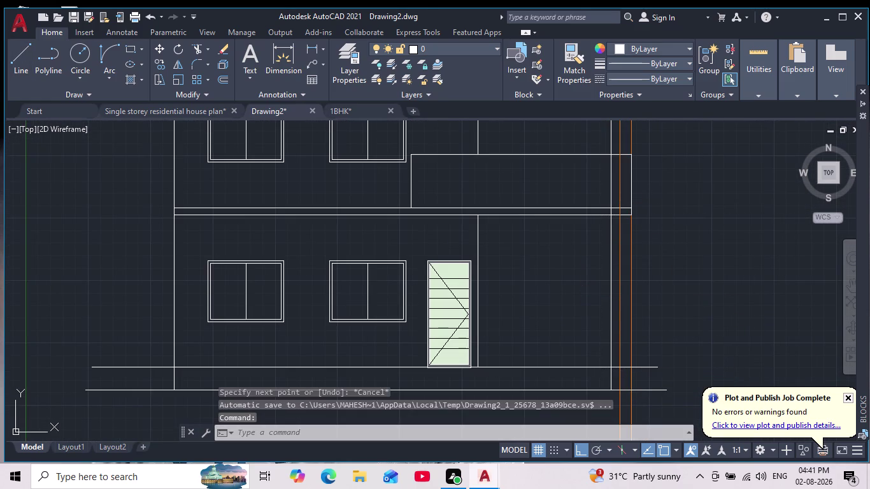
text(ex)
key(Return)
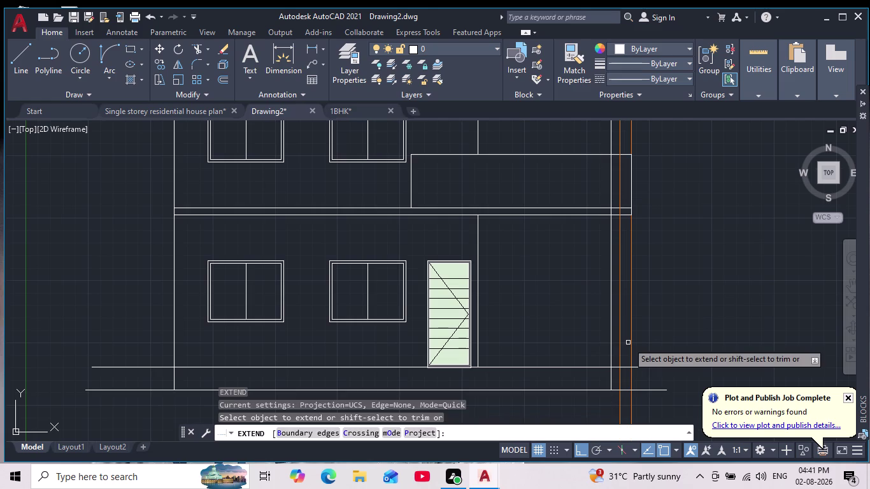
click(631, 189)
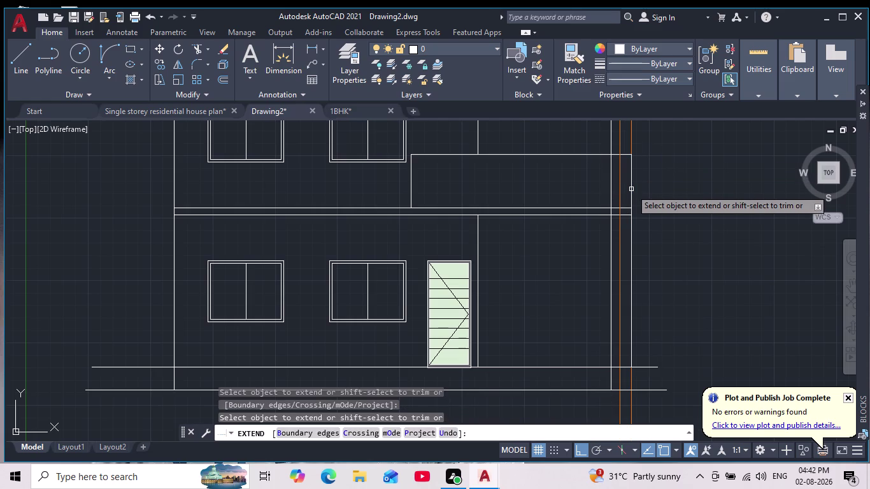
key(Escape)
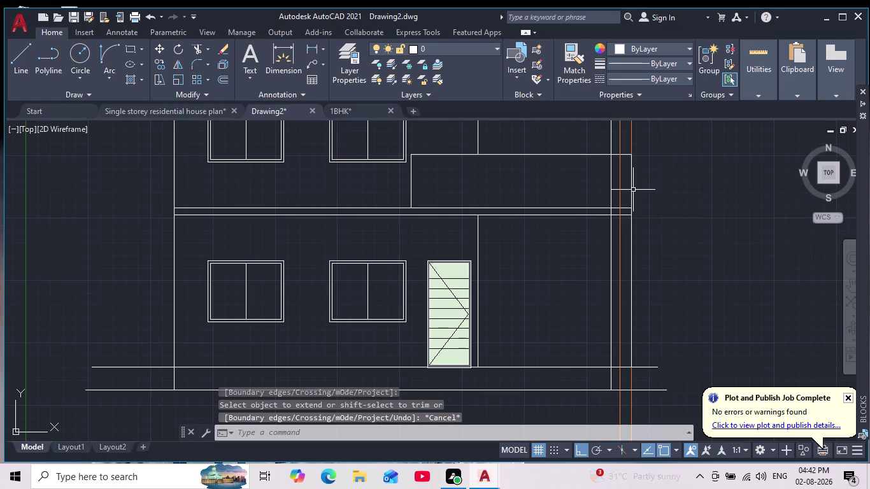
key(o)
key(Return)
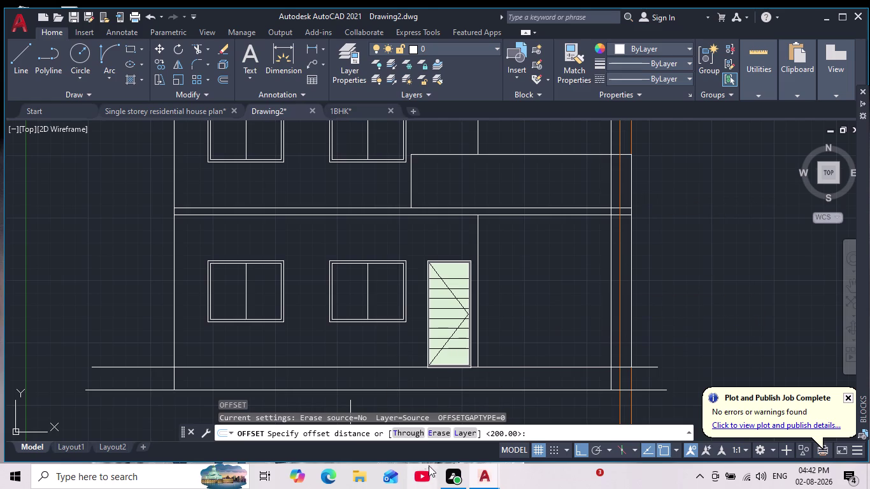
Offset the right vertical line through the balcony corner.
click(416, 432)
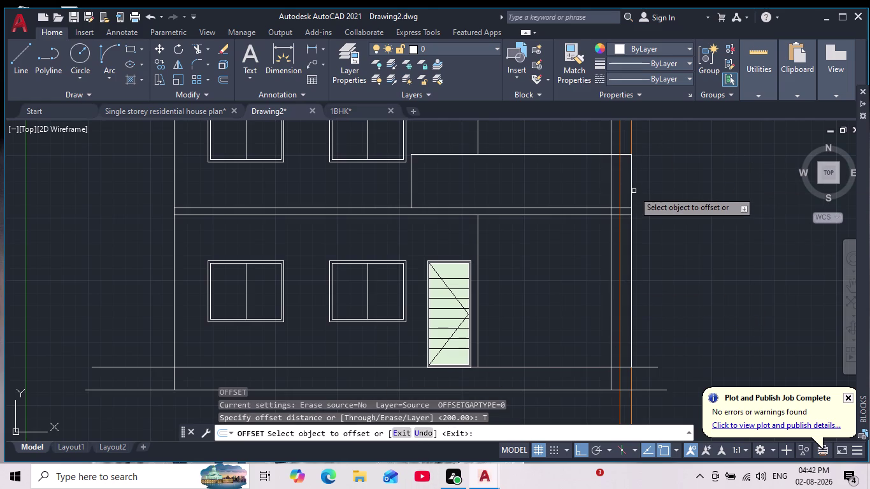
click(633, 184)
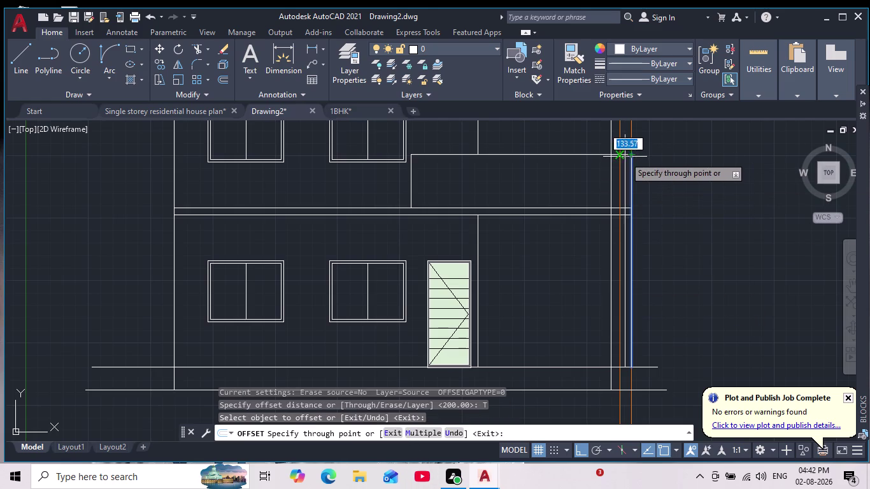
click(620, 155)
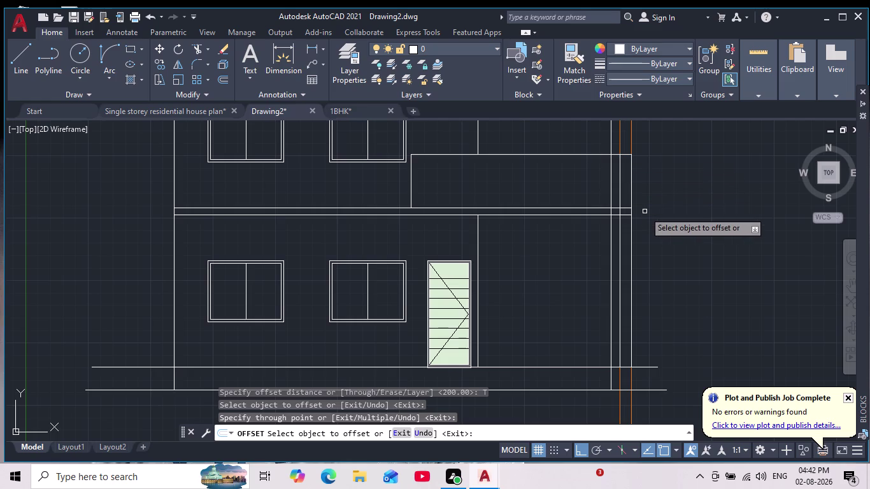
key(Escape)
key(Escape)
scroll(down, 3)
scroll(up, 3)
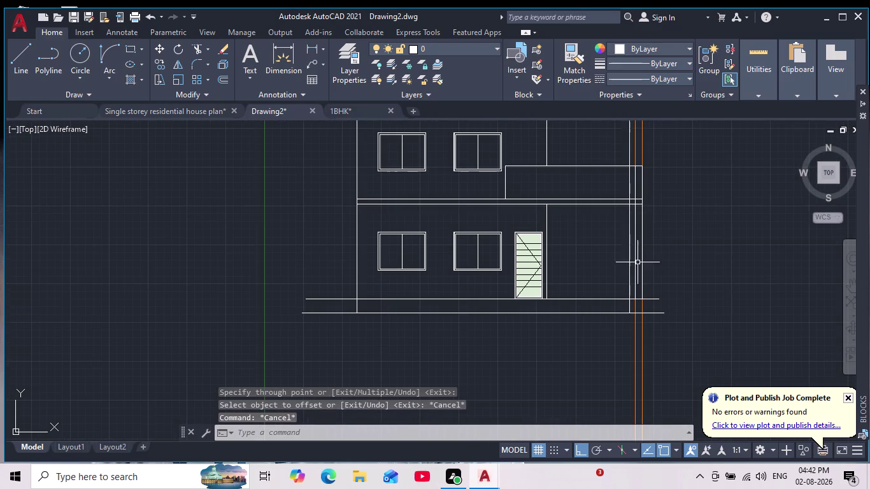
Window-select and delete the two orange guide lines, then view the whole elevation.
click(687, 346)
click(594, 368)
key(Delete)
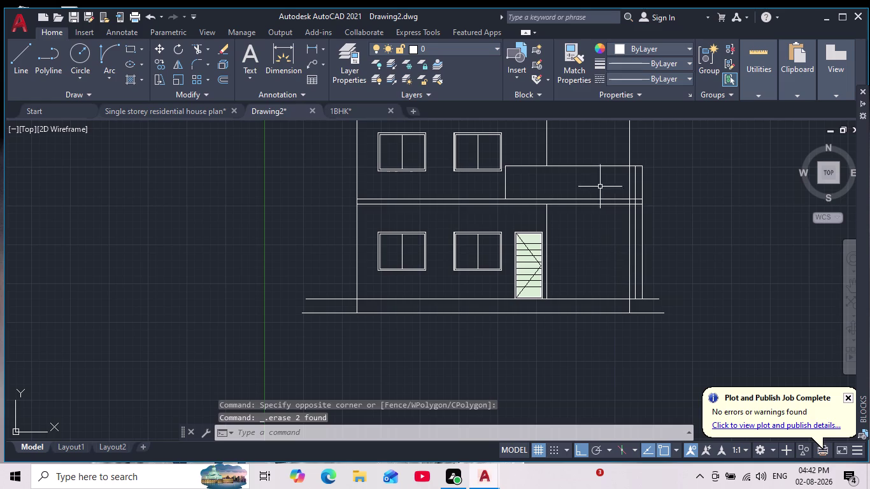
scroll(up, 3)
scroll(down, 3)
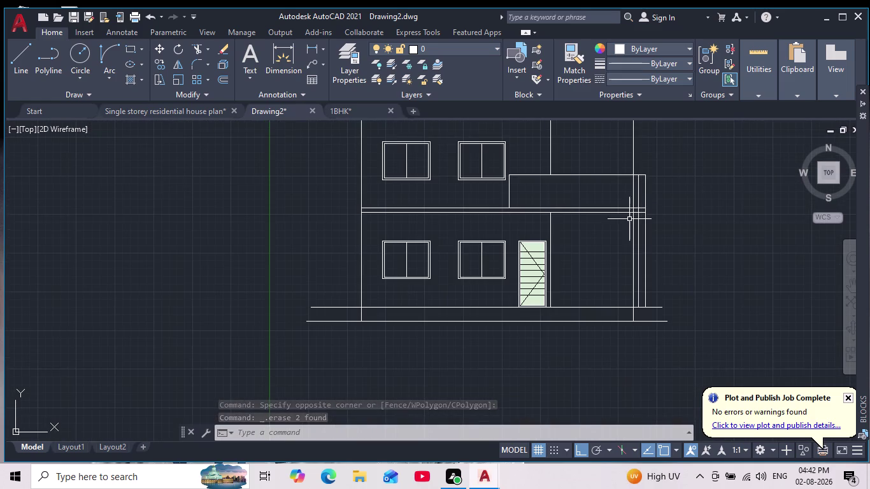
middle_drag(637, 204, 629, 284)
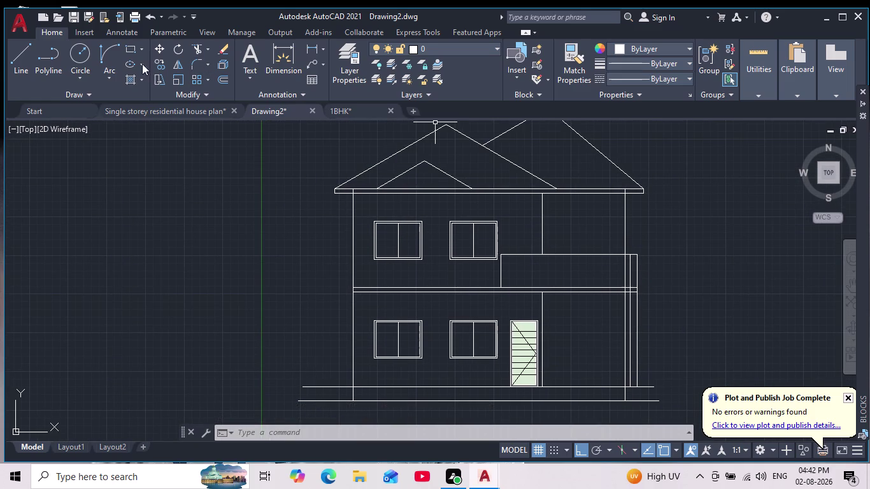
Trim the two overhanging line ends at the balcony's right edge.
click(200, 47)
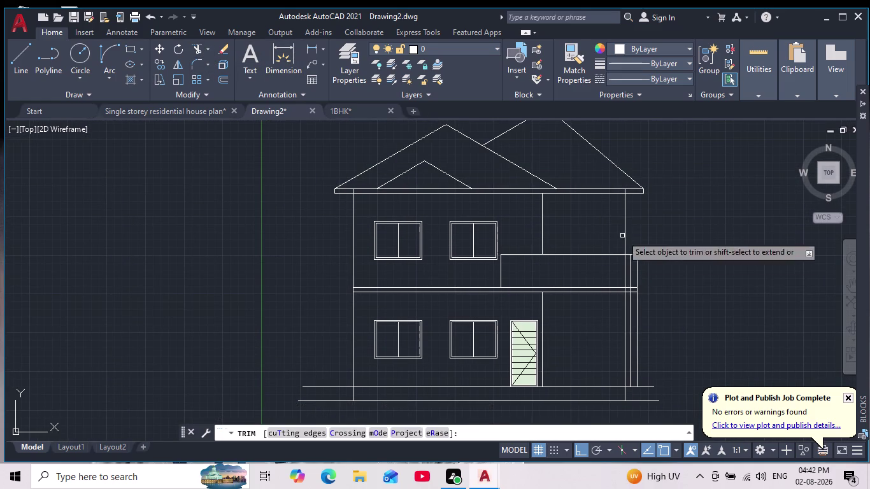
scroll(up, 3)
click(631, 273)
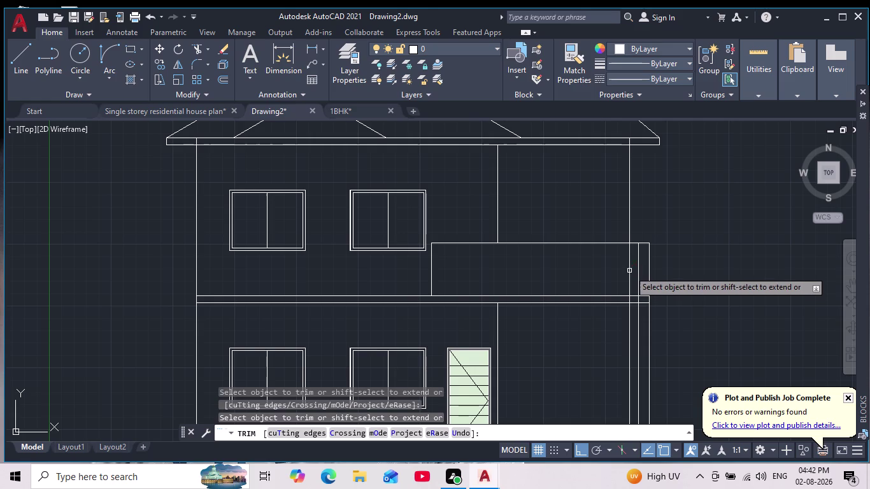
click(629, 269)
scroll(down, 3)
middle_drag(725, 264, 686, 240)
scroll(down, 3)
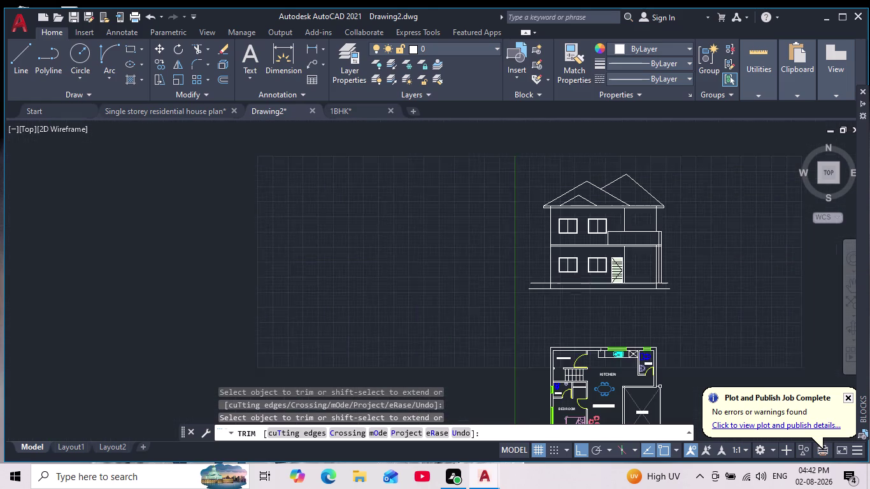
scroll(up, 3)
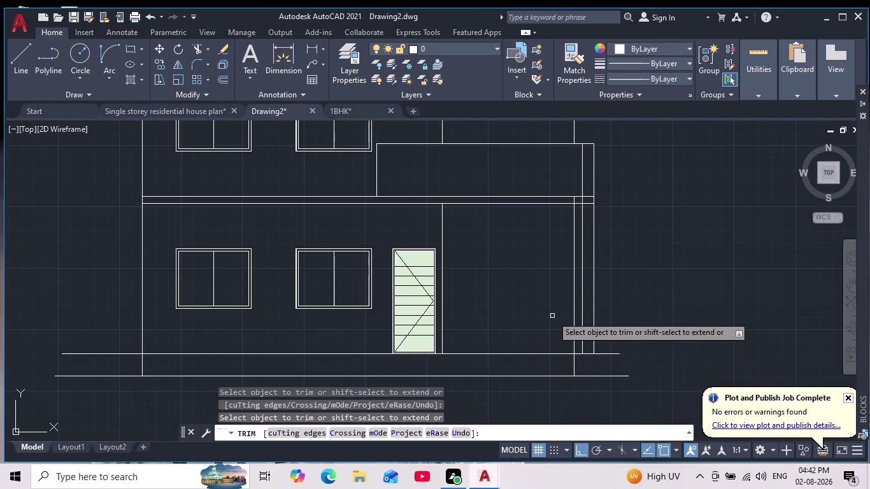
scroll(up, 3)
middle_drag(549, 337, 550, 244)
Trim the line end at the ground line and fence-trim several more ends.
click(607, 339)
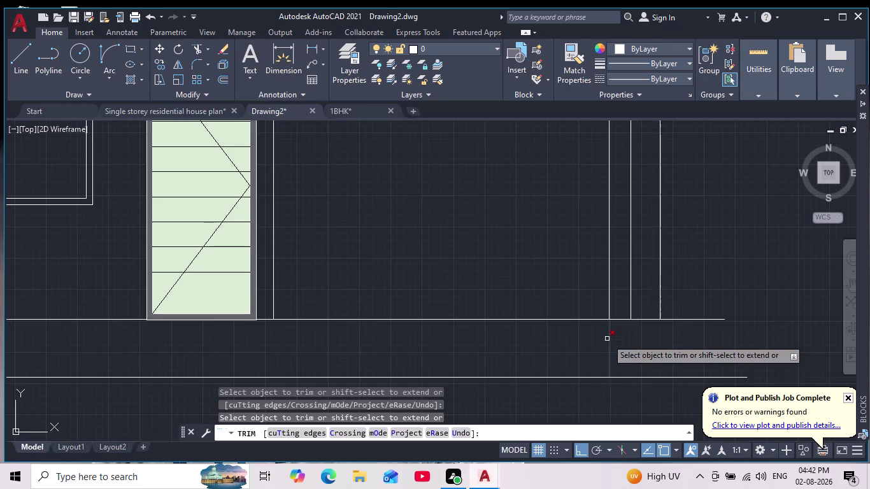
scroll(down, 3)
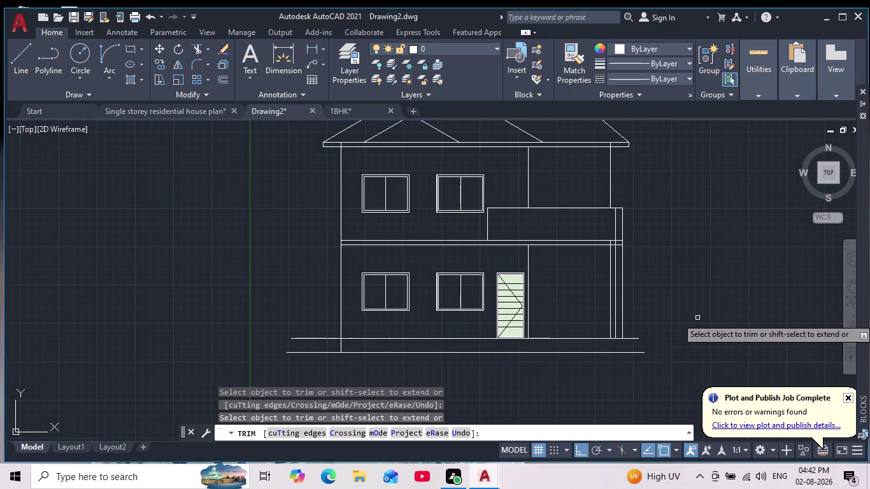
scroll(down, 3)
scroll(up, 3)
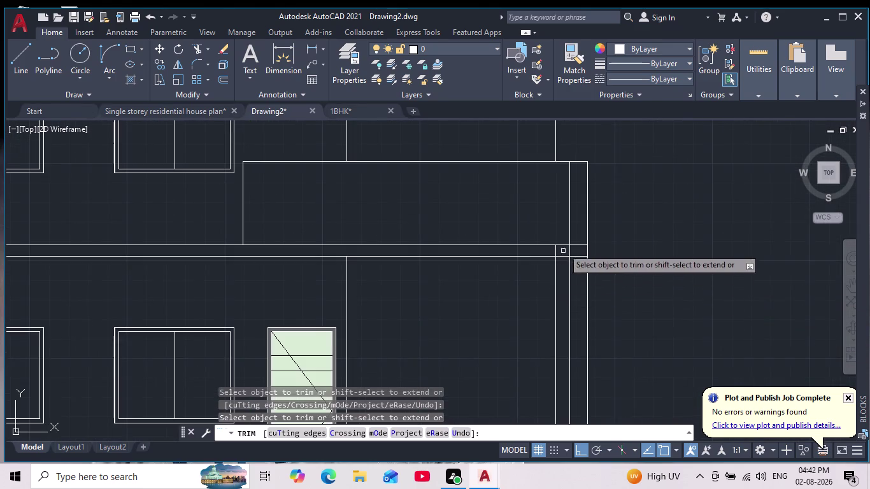
scroll(up, 3)
drag(563, 263, 476, 281)
Fence-trim the slab line ends past the balcony edge, then exit Trim.
scroll(down, 3)
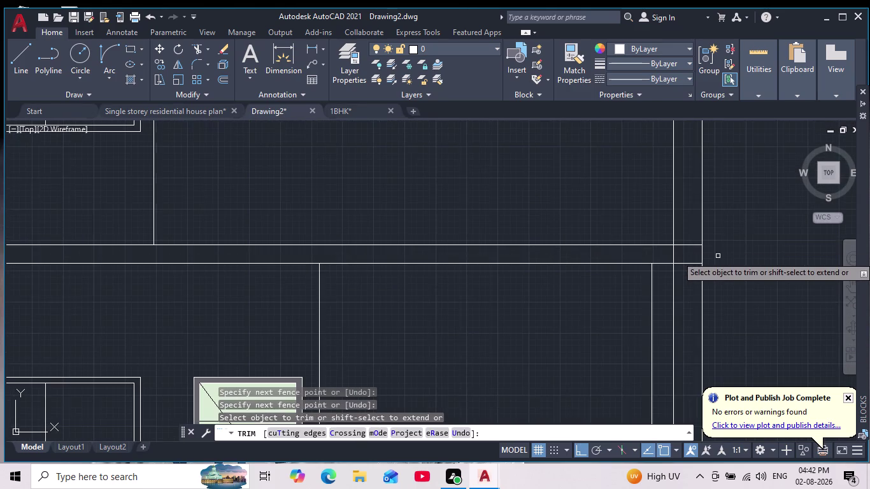
scroll(down, 3)
scroll(up, 3)
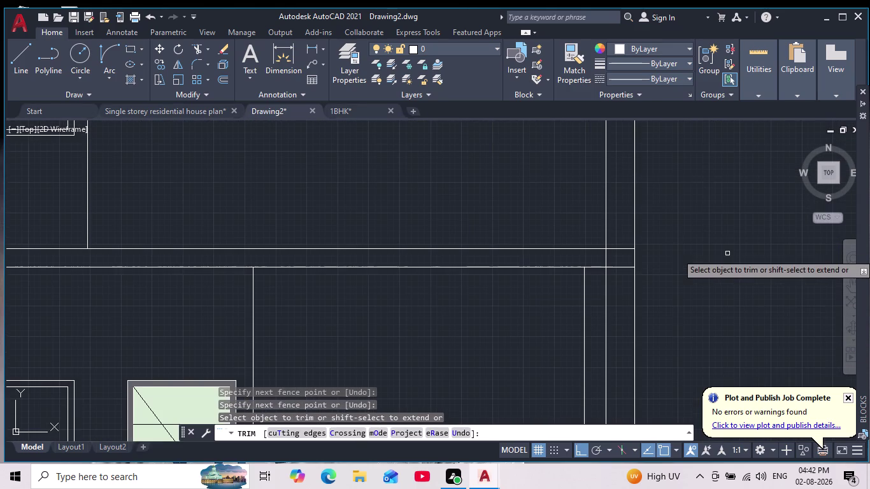
scroll(down, 3)
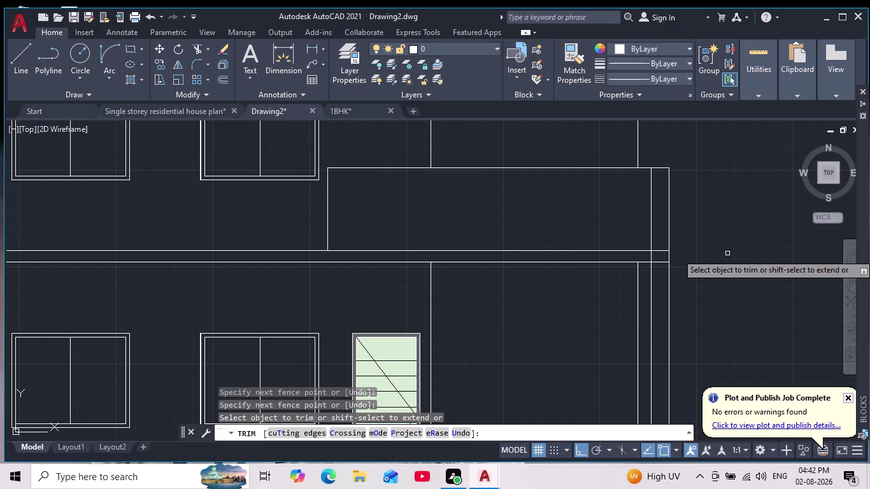
scroll(down, 3)
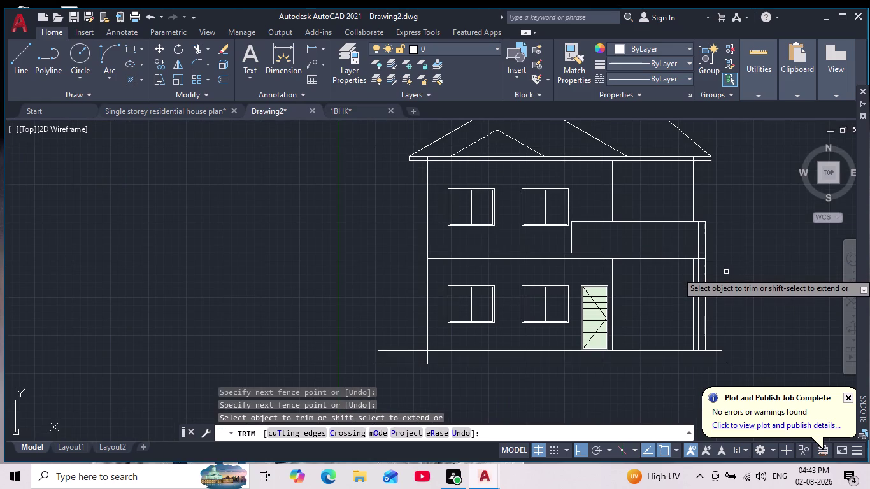
scroll(up, 3)
middle_drag(726, 271, 690, 314)
scroll(down, 3)
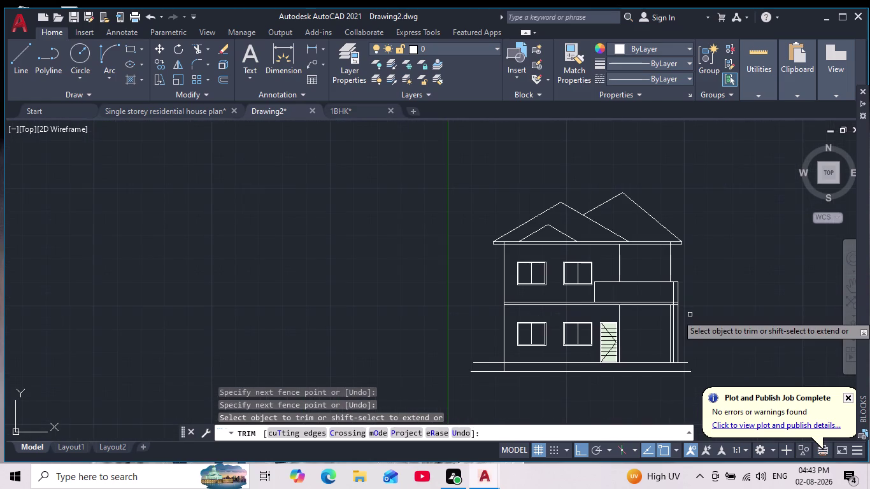
scroll(up, 3)
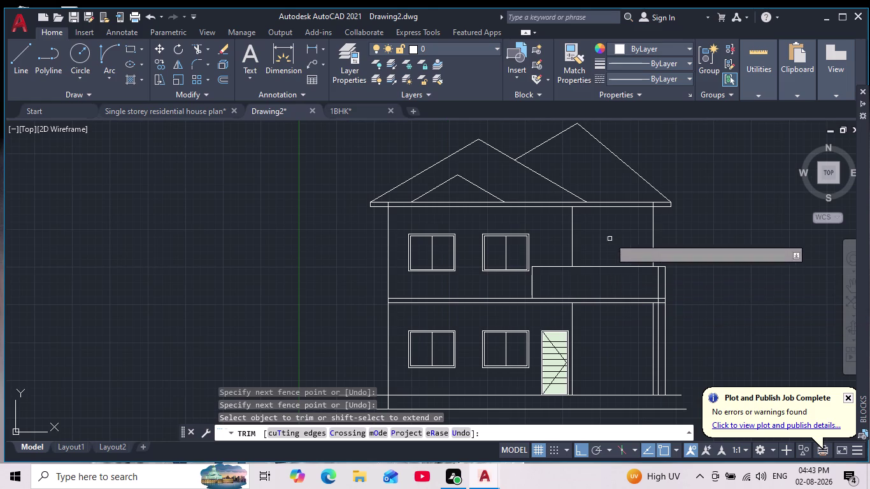
scroll(up, 3)
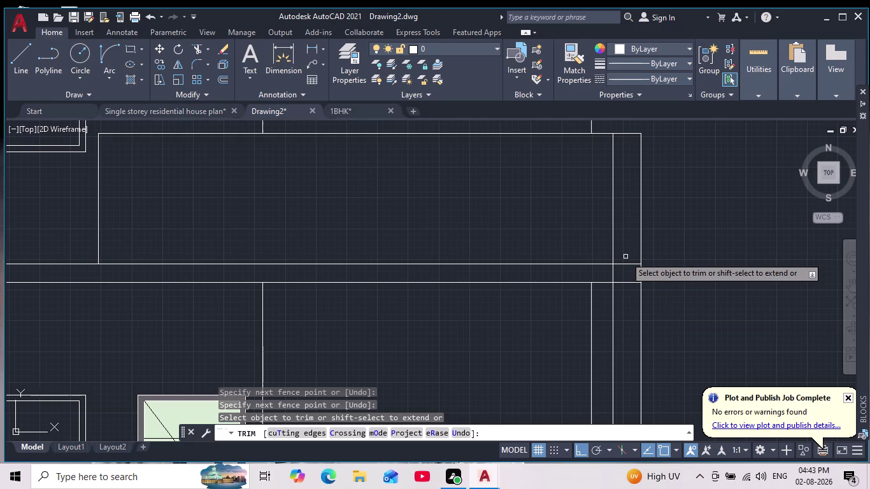
drag(625, 256, 630, 314)
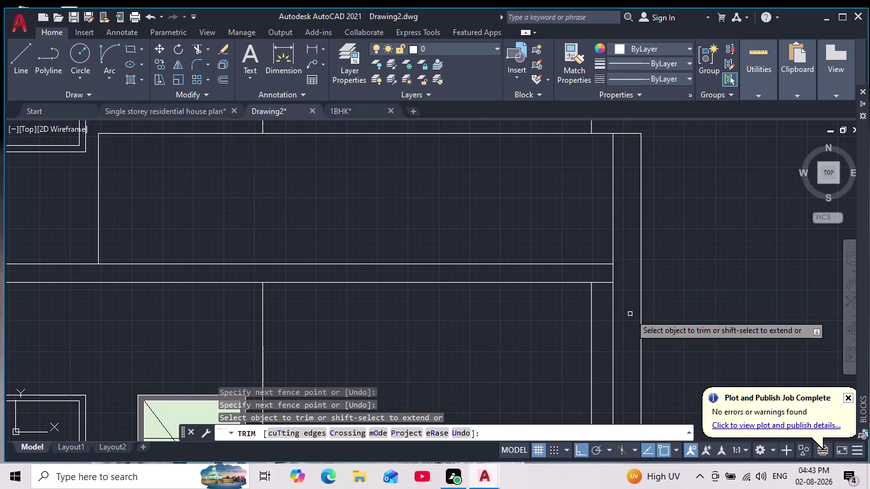
key(Escape)
key(Escape)
key(Escape)
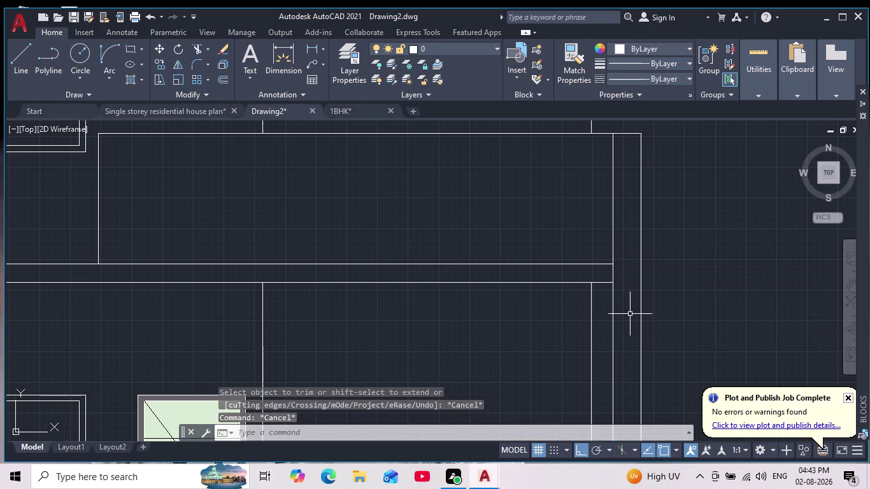
Pan and zoom to recentre the front elevation on screen.
scroll(down, 3)
scroll(down, 3)
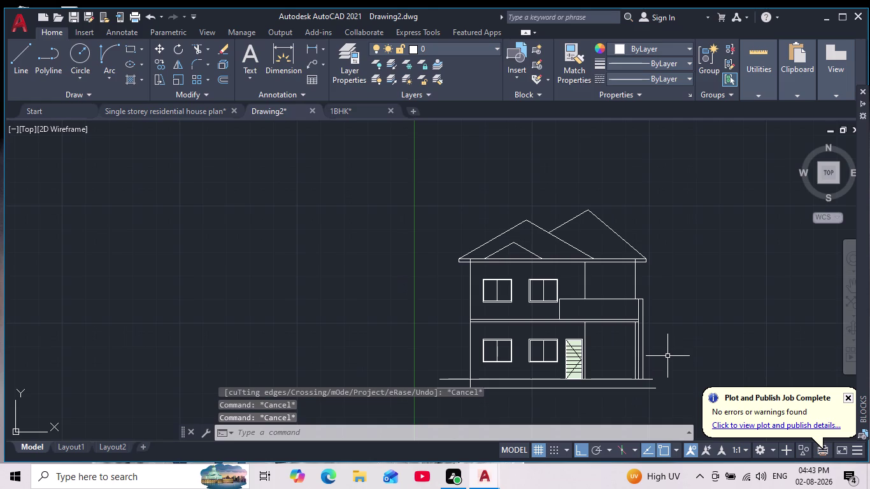
scroll(down, 3)
middle_drag(695, 328, 664, 359)
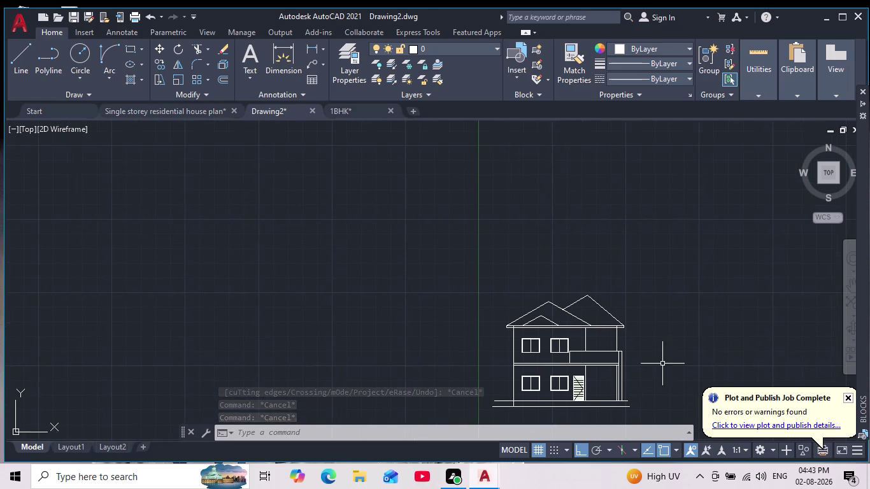
scroll(up, 3)
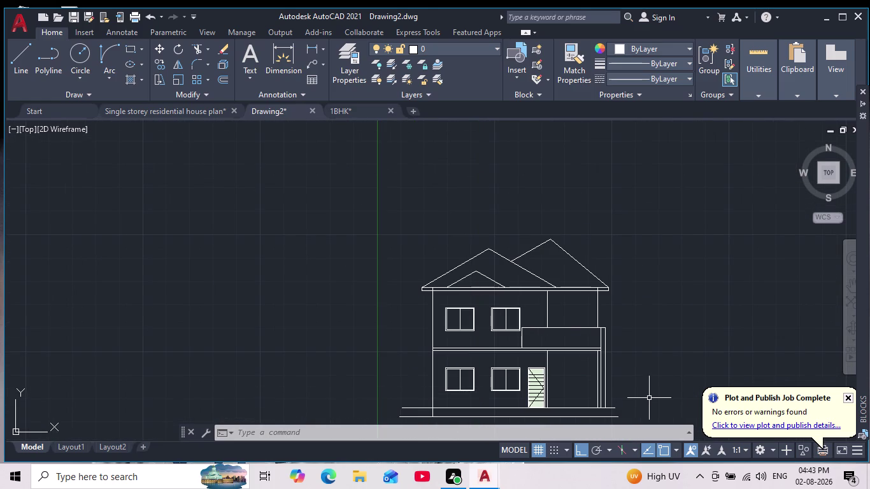
scroll(up, 3)
middle_drag(638, 399, 643, 383)
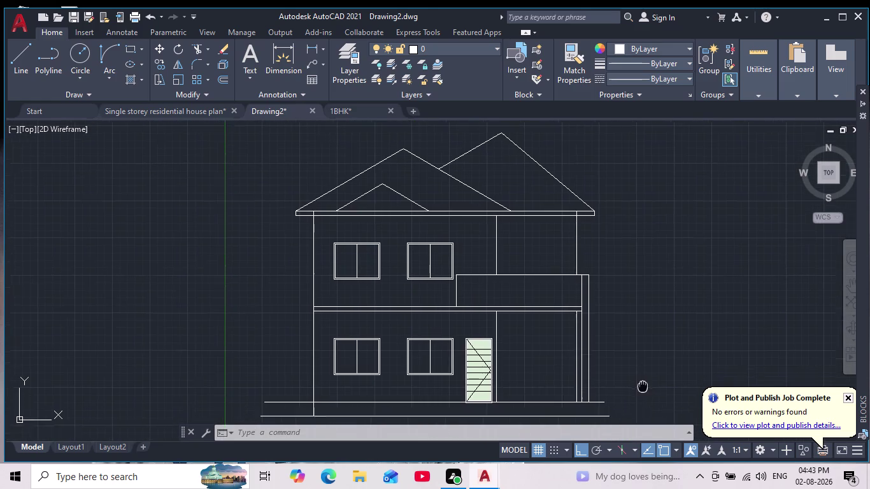
middle_drag(643, 383, 647, 367)
scroll(down, 3)
scroll(up, 3)
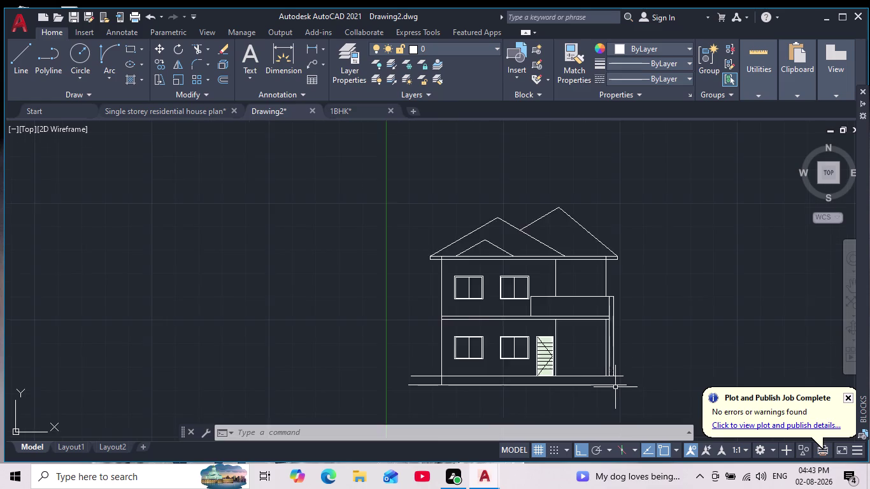
scroll(up, 3)
scroll(down, 3)
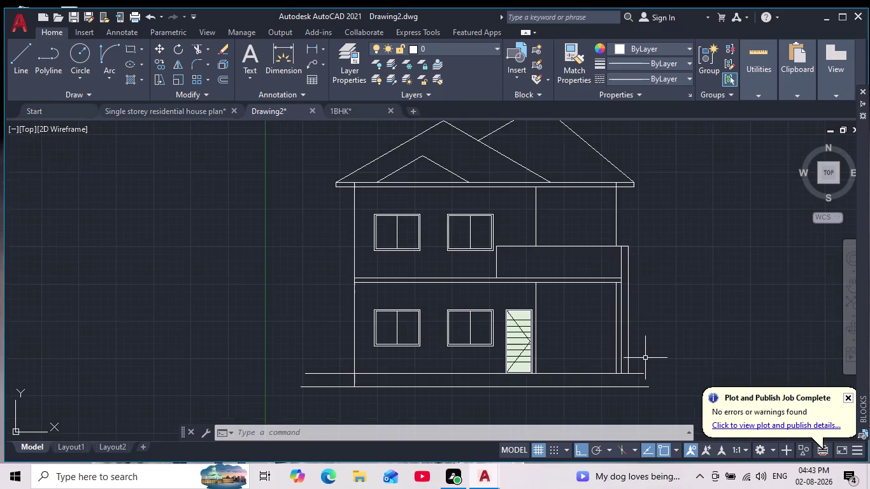
scroll(up, 3)
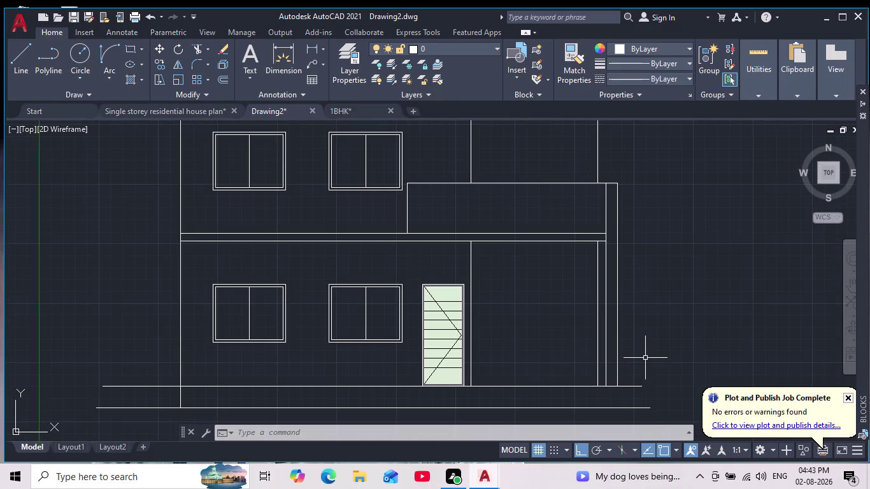
scroll(down, 3)
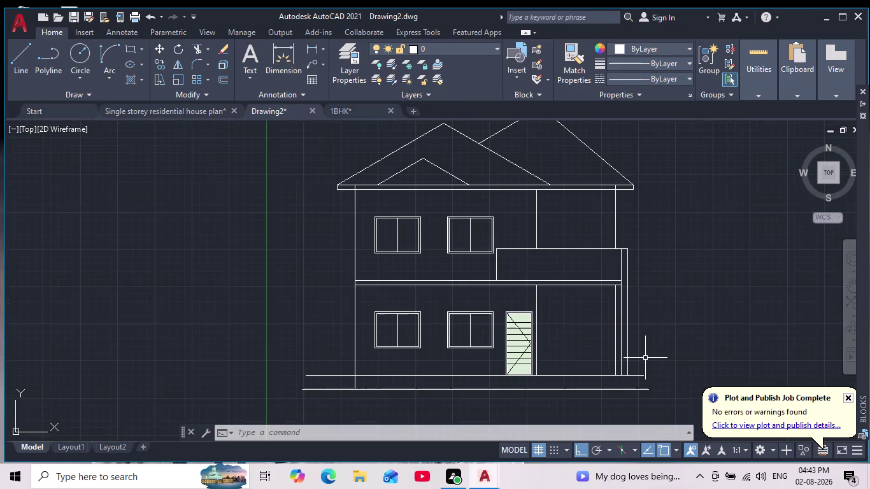
scroll(down, 3)
Zoom in on the upper-floor balcony outline and start the Line tool.
middle_drag(650, 331, 646, 323)
scroll(up, 3)
scroll(down, 3)
scroll(up, 3)
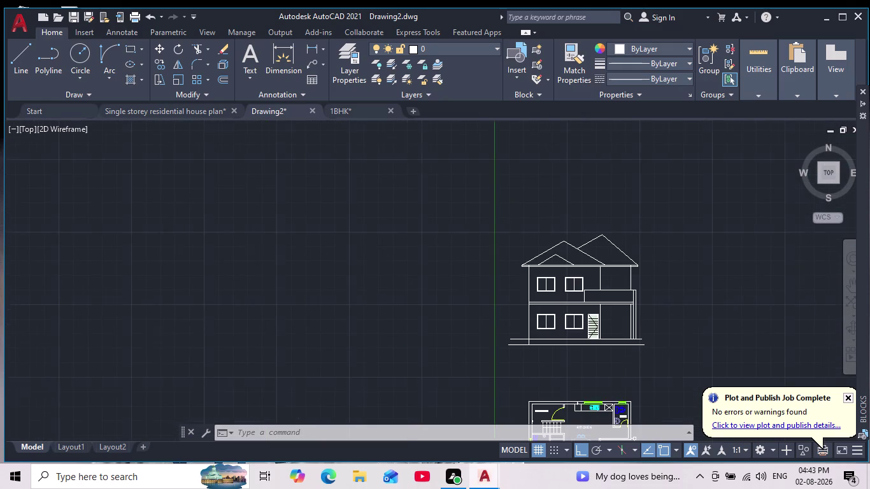
scroll(down, 3)
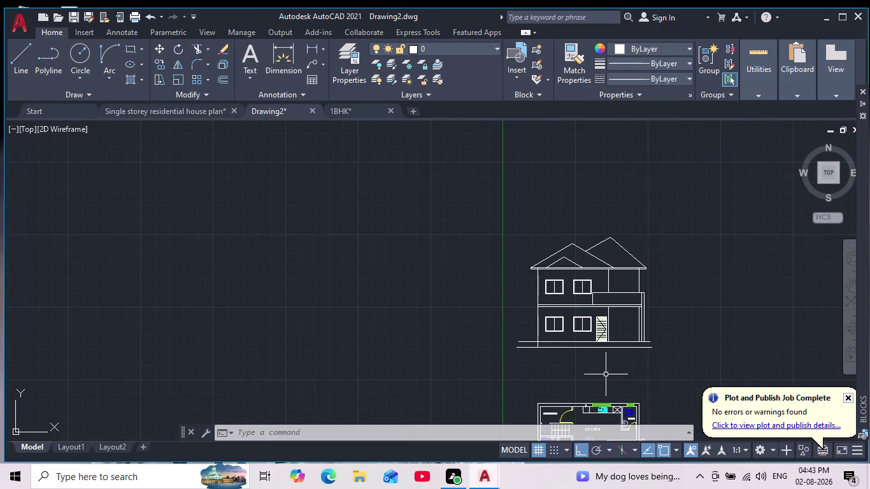
scroll(up, 3)
scroll(down, 3)
middle_click(609, 366)
scroll(up, 3)
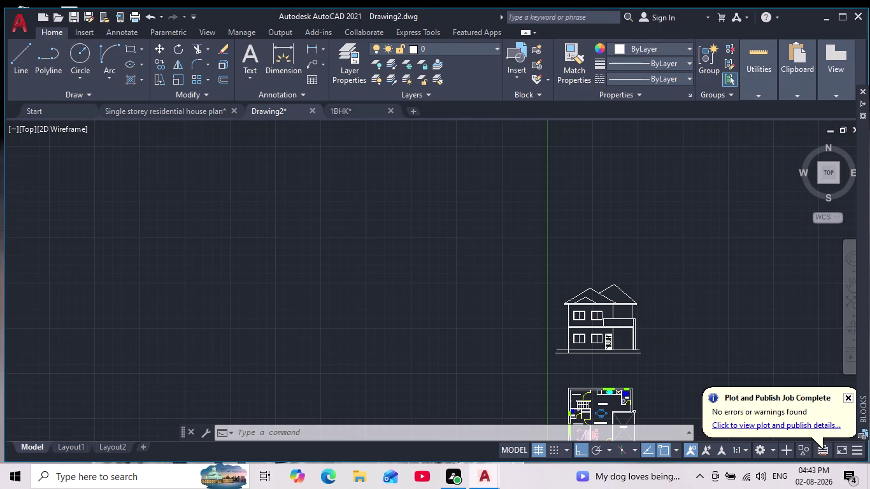
scroll(up, 3)
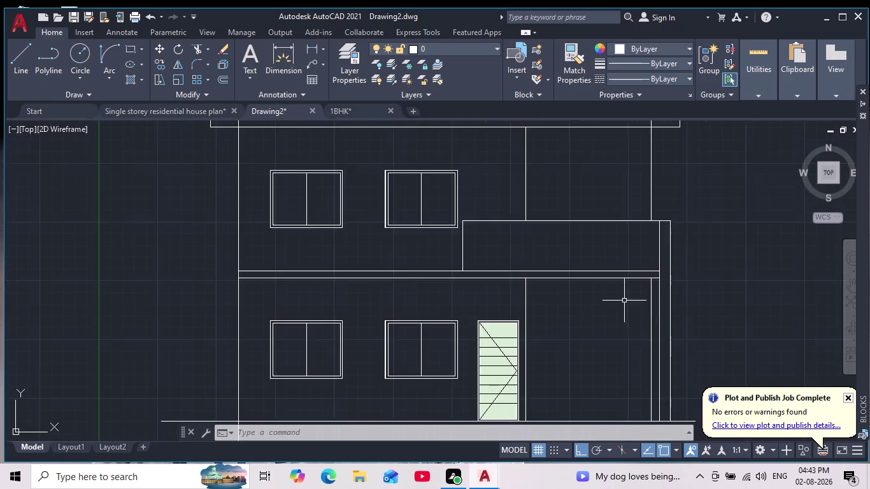
scroll(down, 3)
scroll(down, 3)
scroll(up, 3)
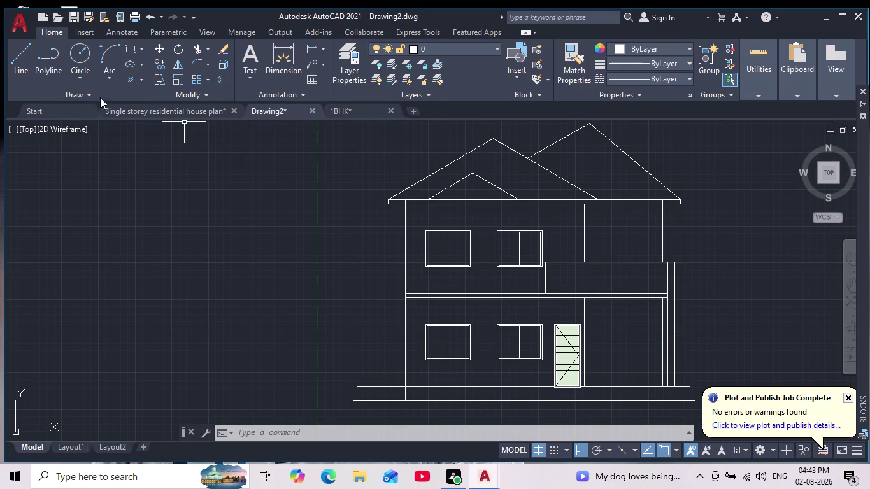
click(21, 60)
scroll(up, 3)
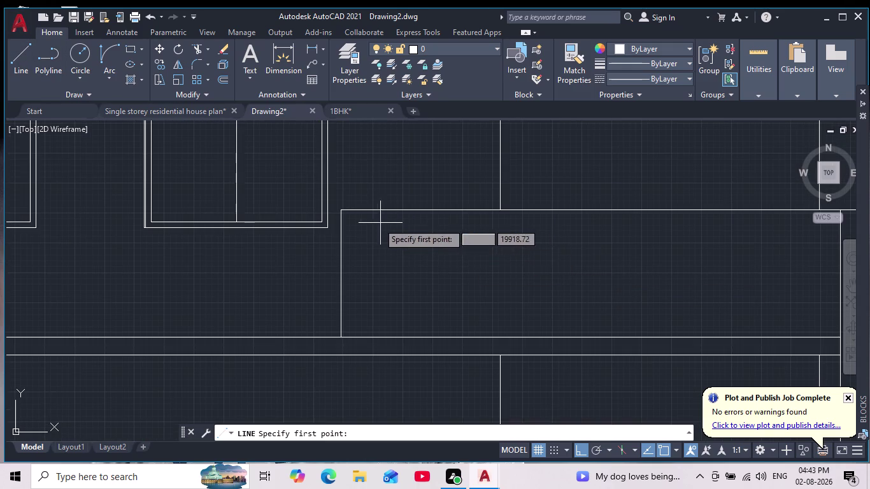
Draw a vertical line from the balcony's top edge straight down to its bottom edge.
click(357, 210)
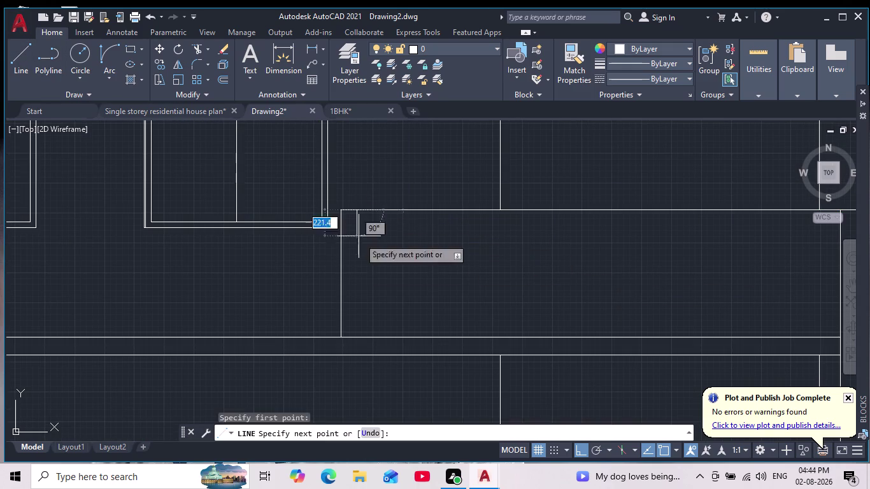
click(357, 339)
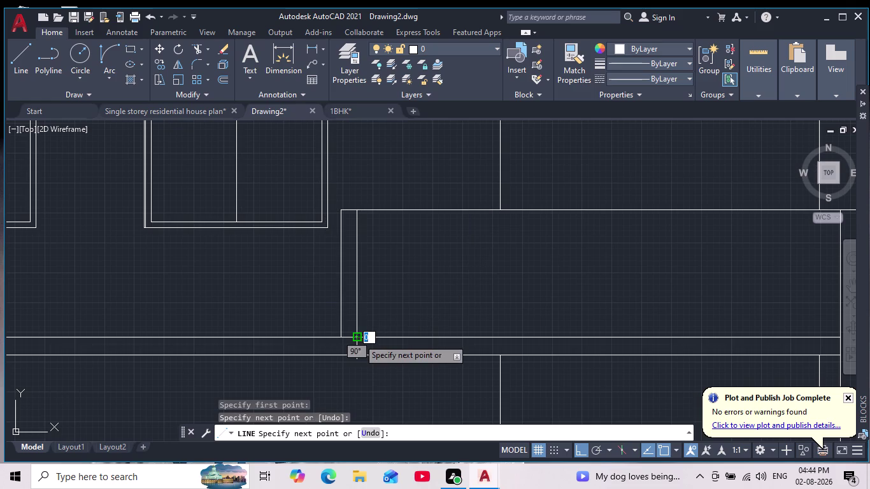
key(Escape)
key(o)
key(Return)
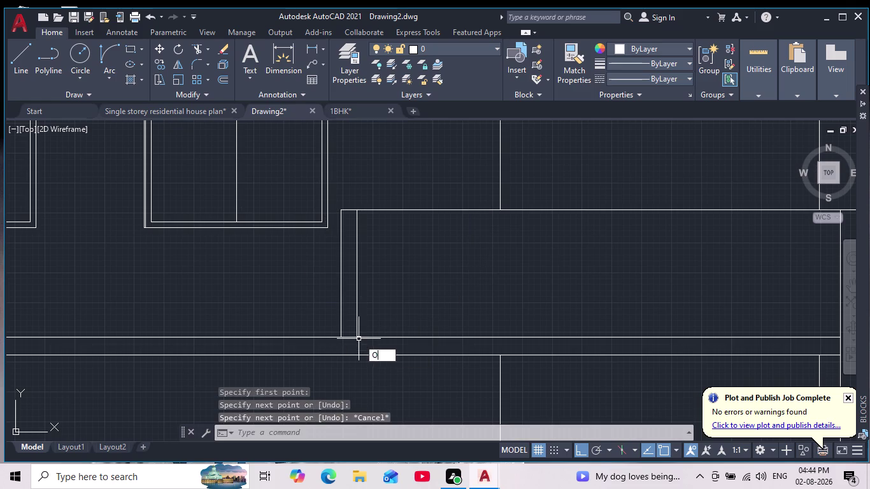
Offset the vertical line 25 units to its right, then select the inner baluster line.
text(25)
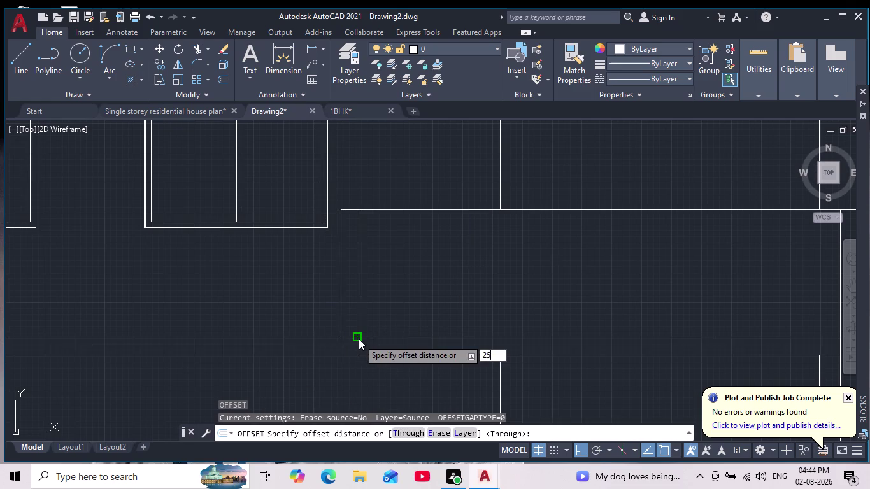
key(Return)
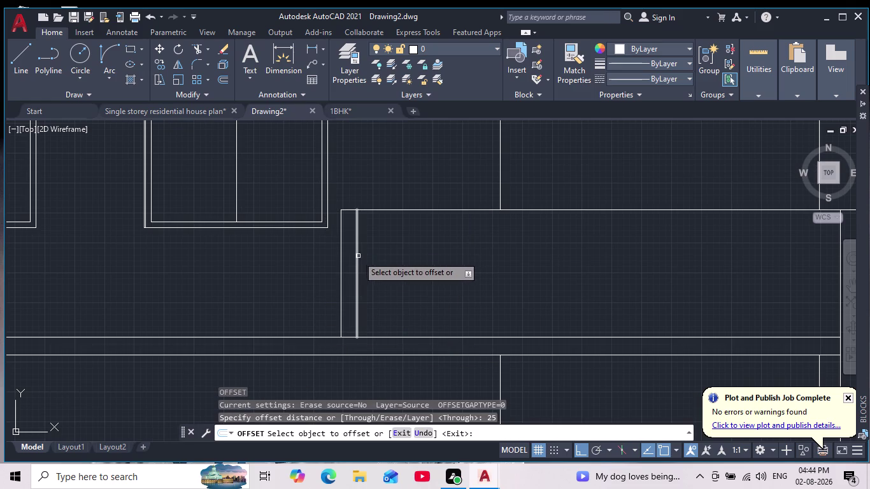
click(357, 256)
click(378, 259)
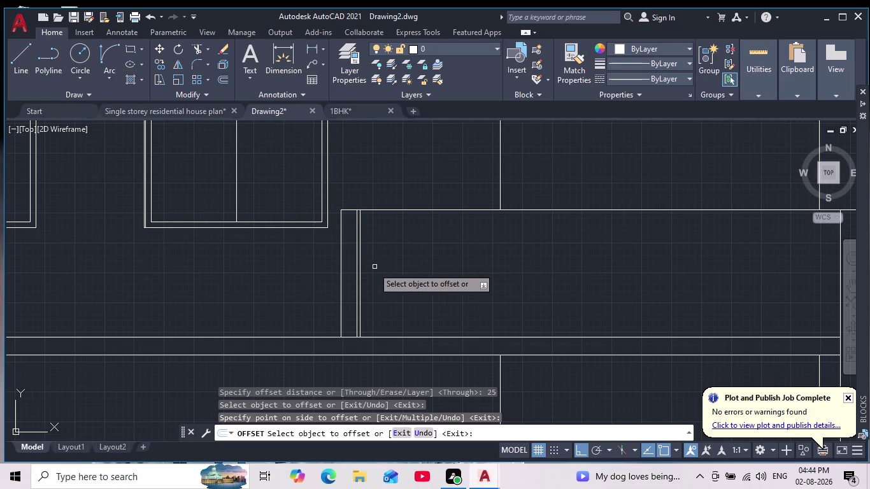
scroll(down, 3)
scroll(up, 3)
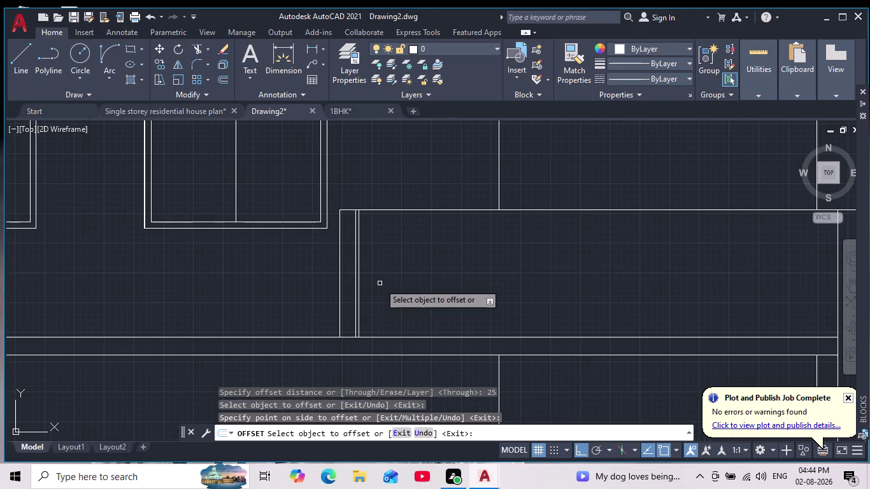
key(Escape)
click(380, 283)
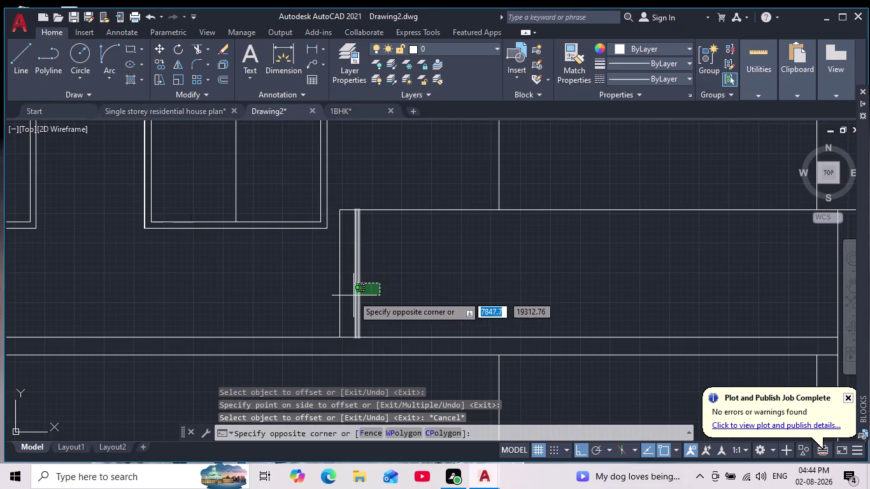
click(350, 296)
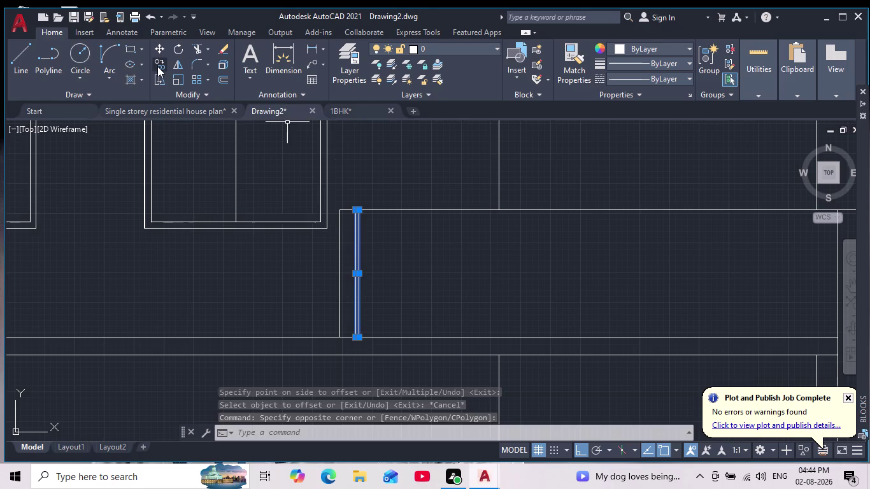
click(158, 66)
scroll(up, 3)
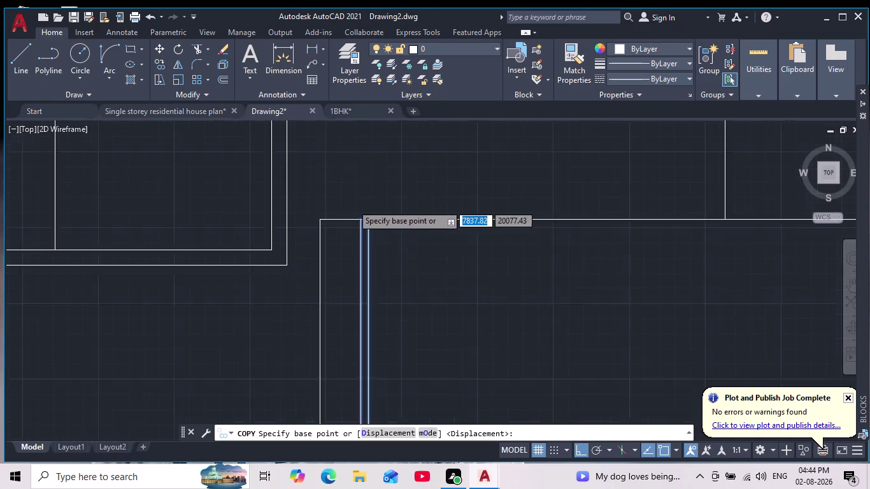
click(380, 227)
scroll(down, 3)
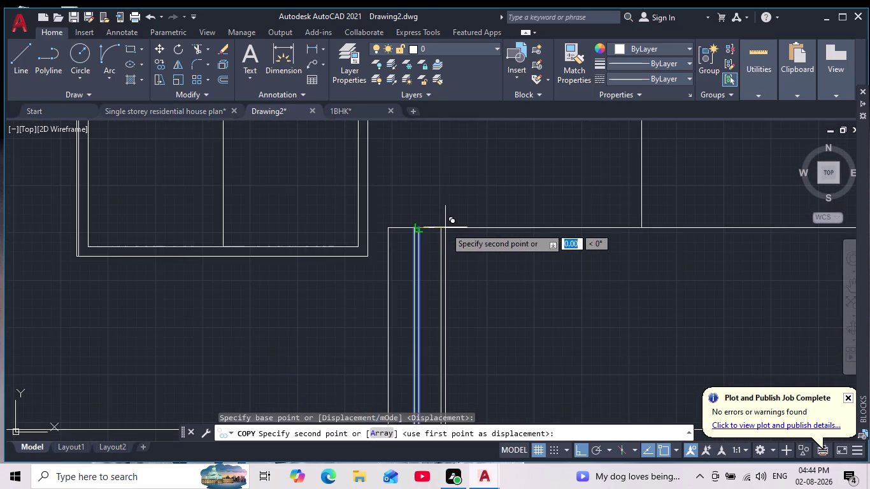
click(445, 227)
scroll(down, 3)
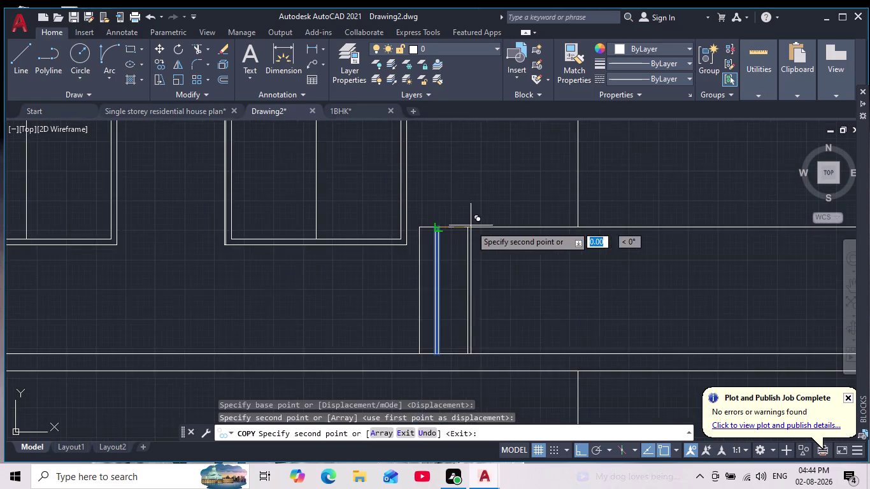
scroll(down, 3)
click(668, 449)
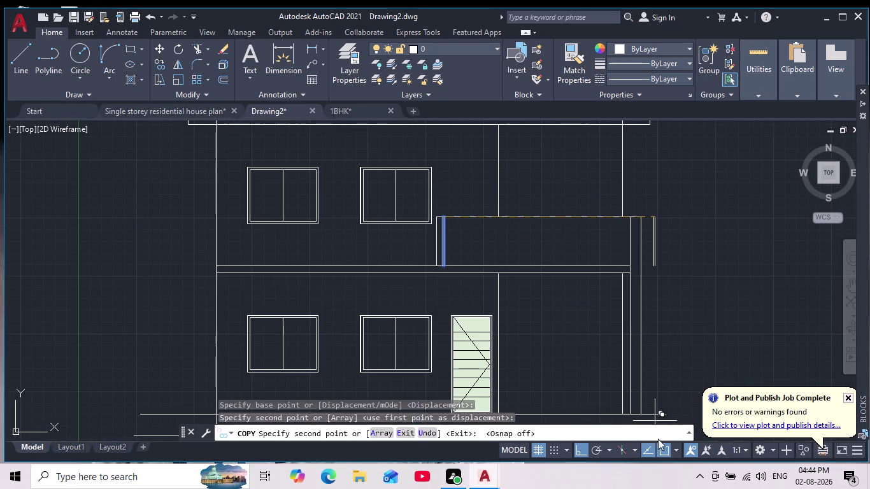
scroll(up, 3)
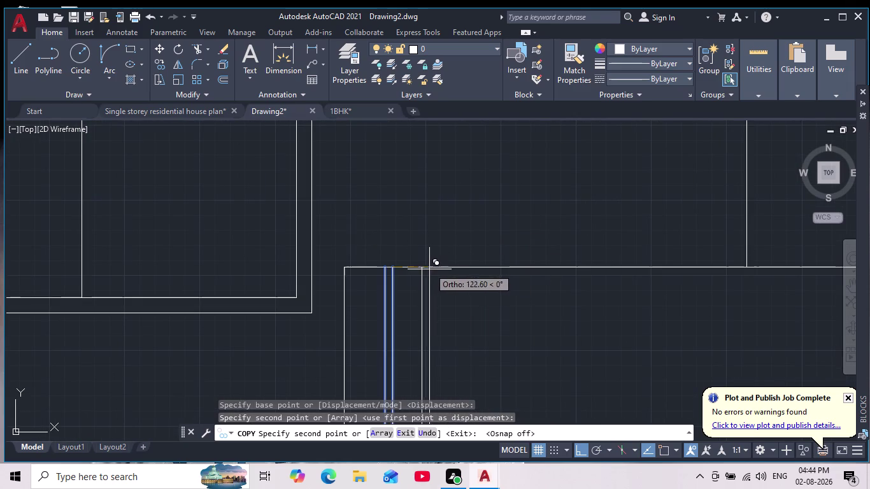
click(434, 269)
click(474, 269)
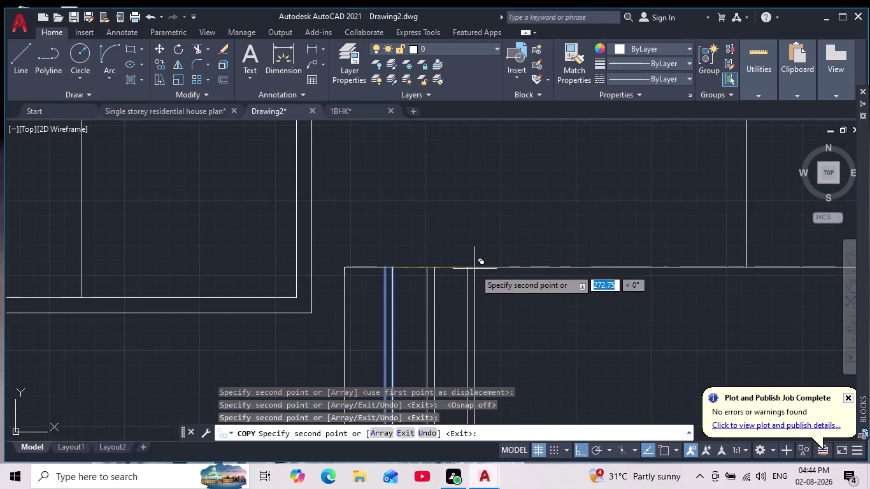
click(517, 267)
middle_drag(520, 268, 404, 217)
scroll(down, 3)
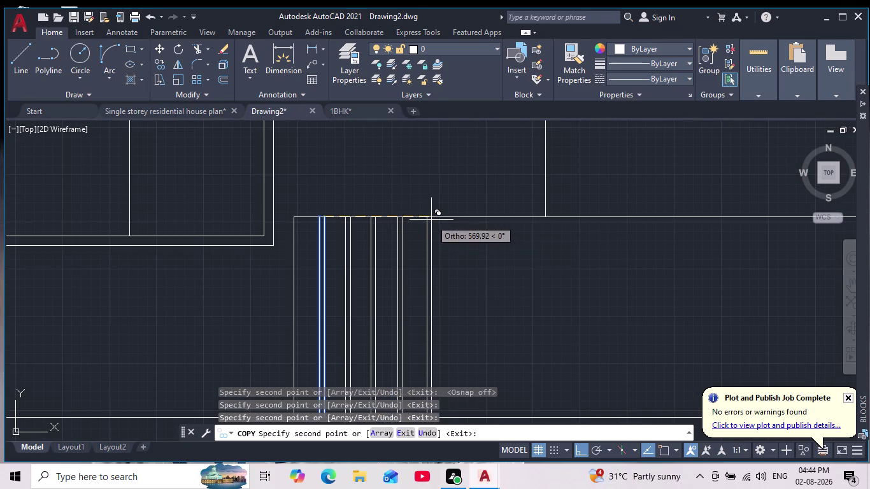
click(431, 220)
click(463, 220)
scroll(down, 3)
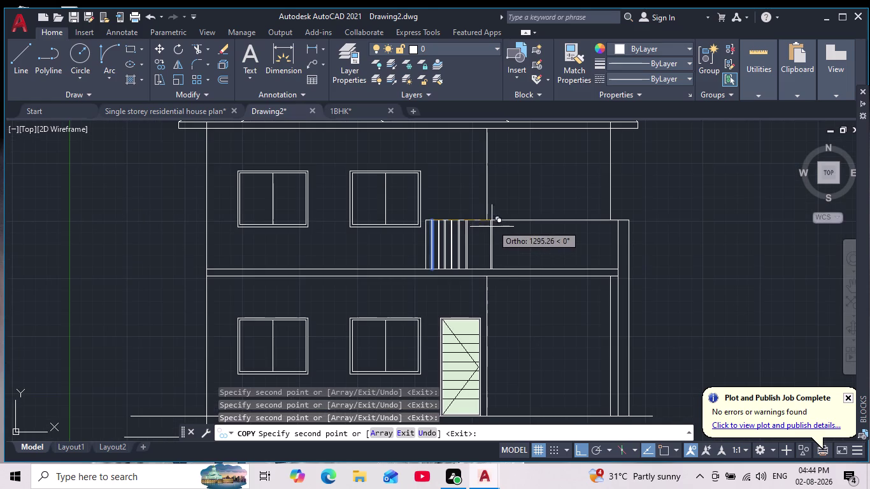
scroll(up, 3)
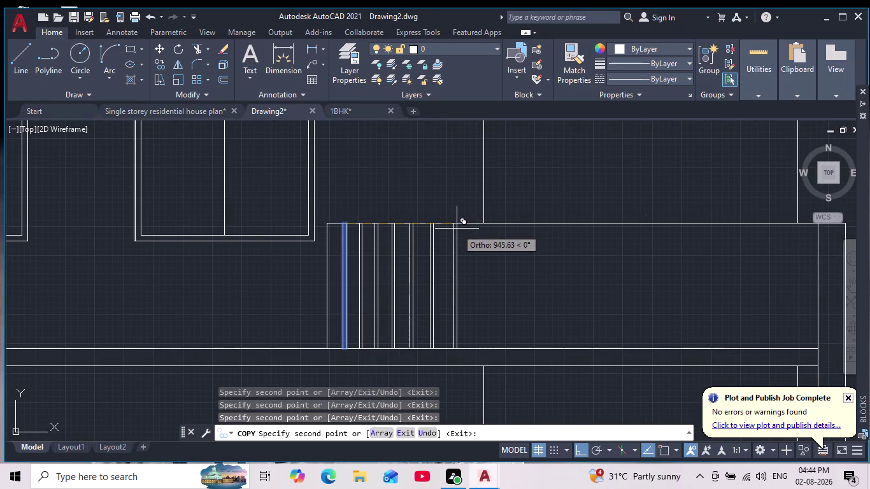
key(ctrl+z)
key(ctrl+z)
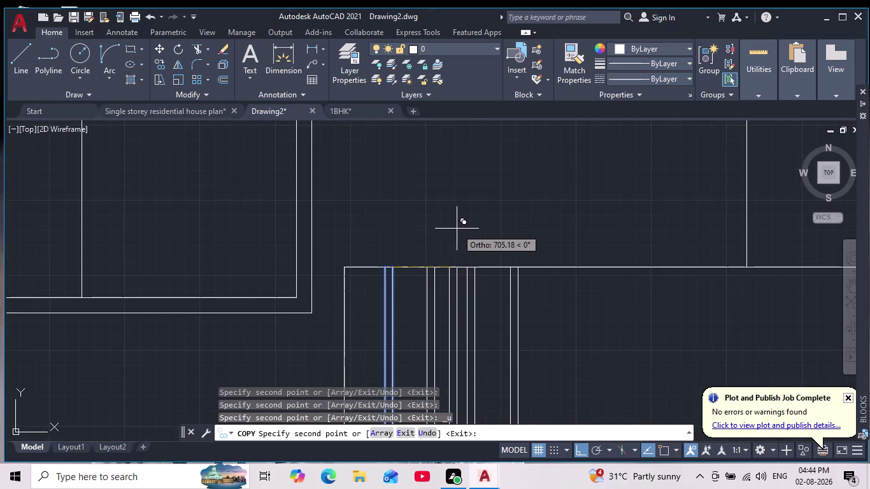
key(ctrl+z)
key(ctrl+z)
key(ctrl+z)
key(ctrl+z)
key(ctrl+z)
click(456, 228)
key(ctrl+z)
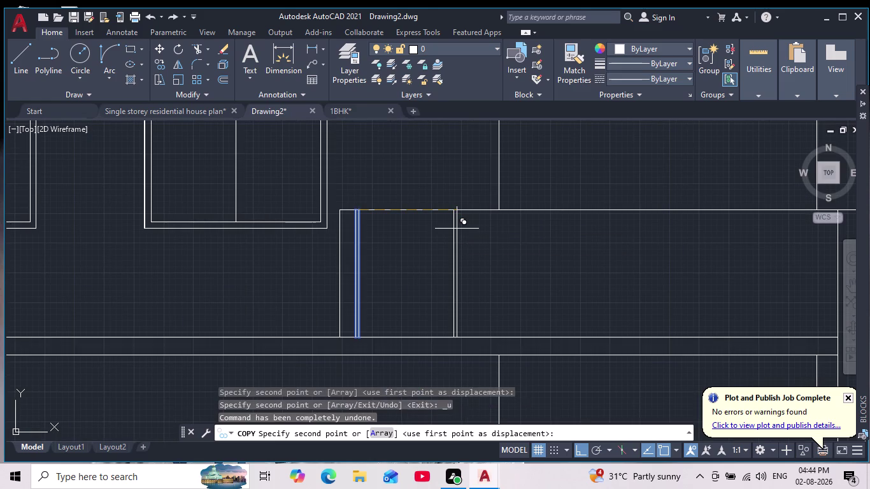
key(ctrl+z)
click(456, 229)
key(ctrl+z)
key(ctrl+z)
key(ctrl+z)
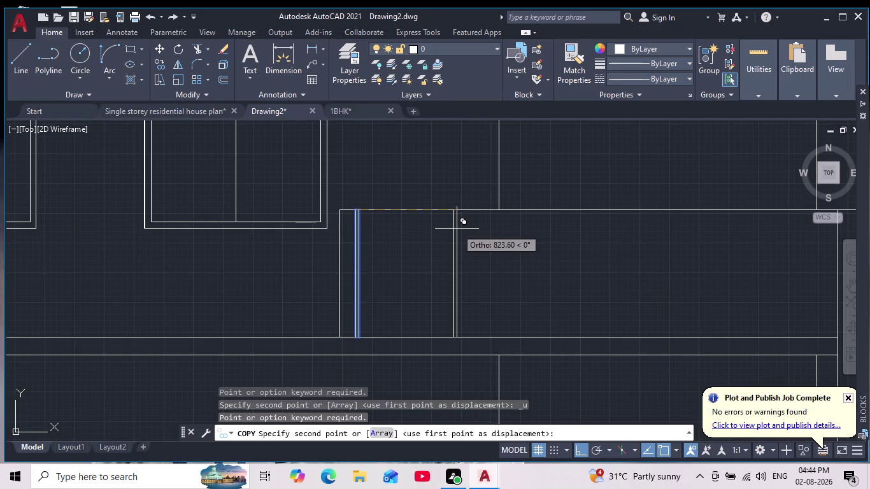
key(Escape)
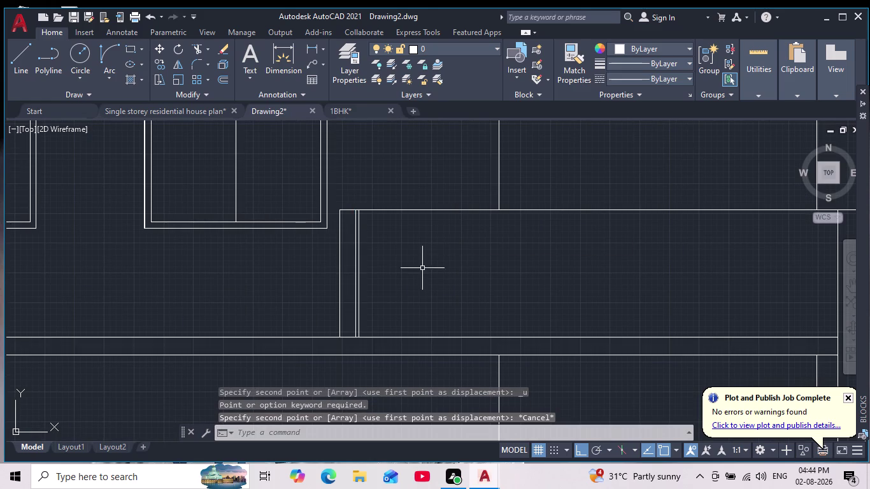
scroll(up, 3)
drag(395, 265, 382, 269)
Select the baluster line and begin another offset while panning along the balusters.
click(330, 292)
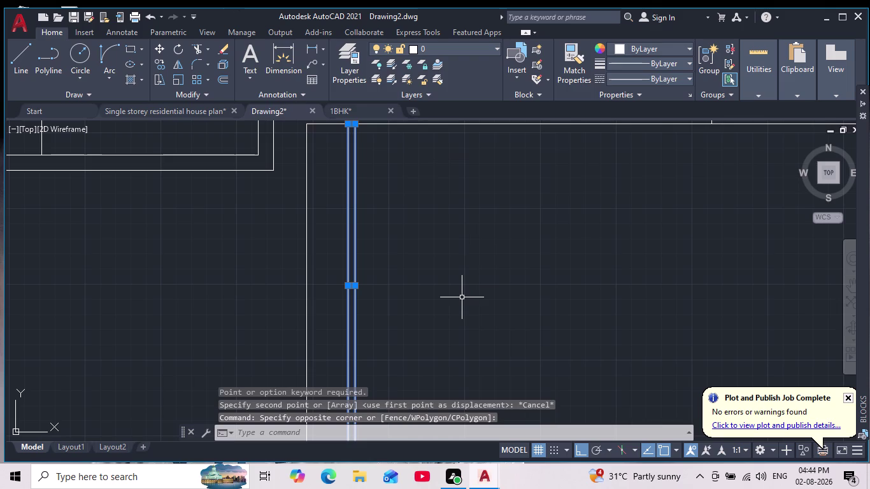
key(o)
key(Return)
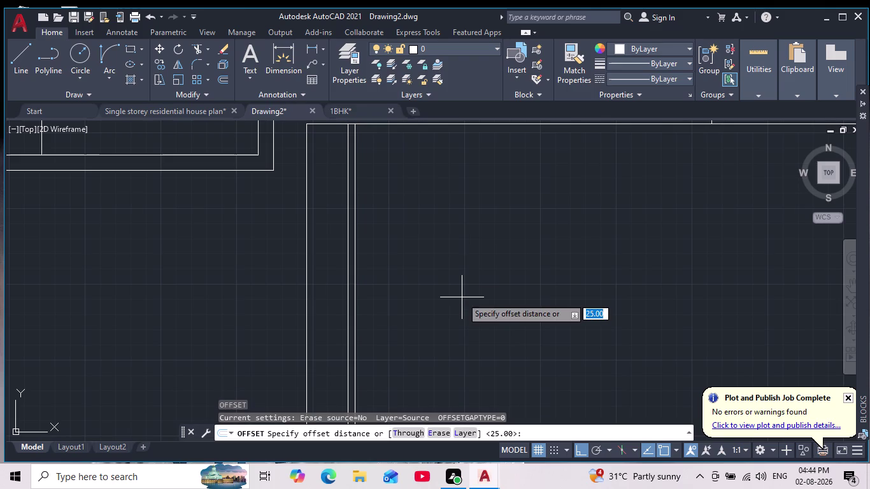
scroll(down, 3)
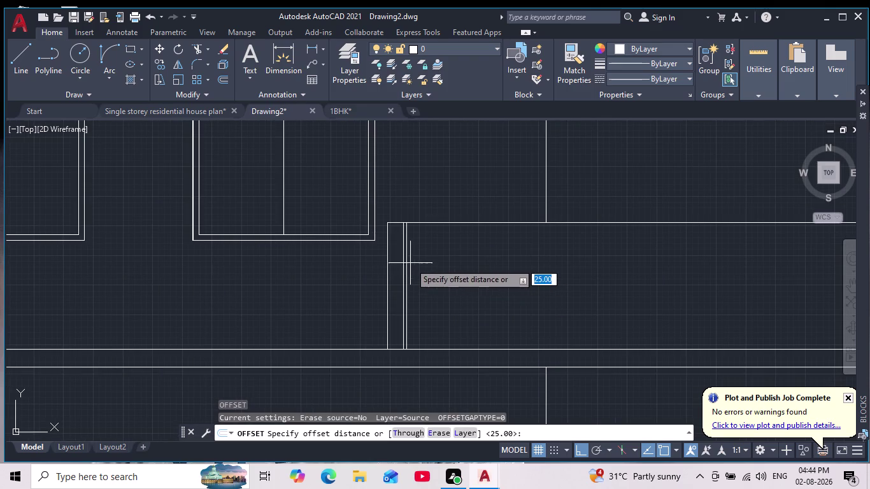
scroll(up, 3)
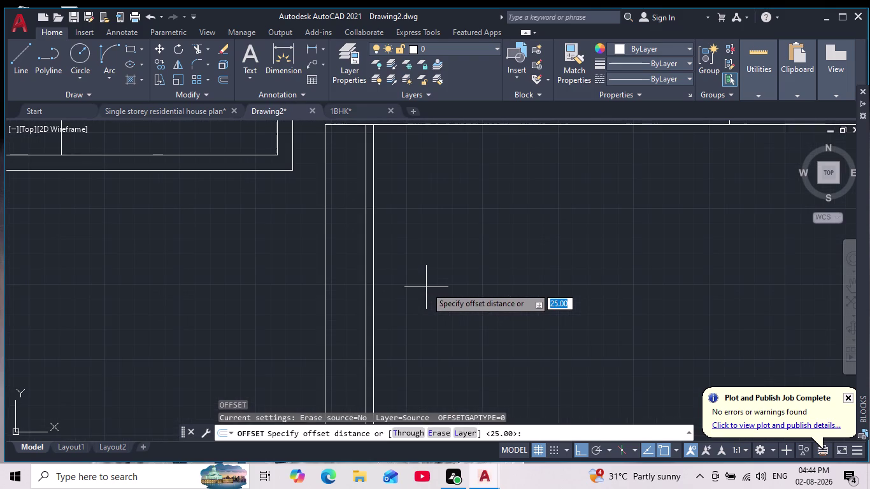
scroll(down, 3)
middle_drag(425, 287, 408, 313)
scroll(down, 3)
scroll(up, 3)
Cancel the offset and start the Line tool instead.
key(Escape)
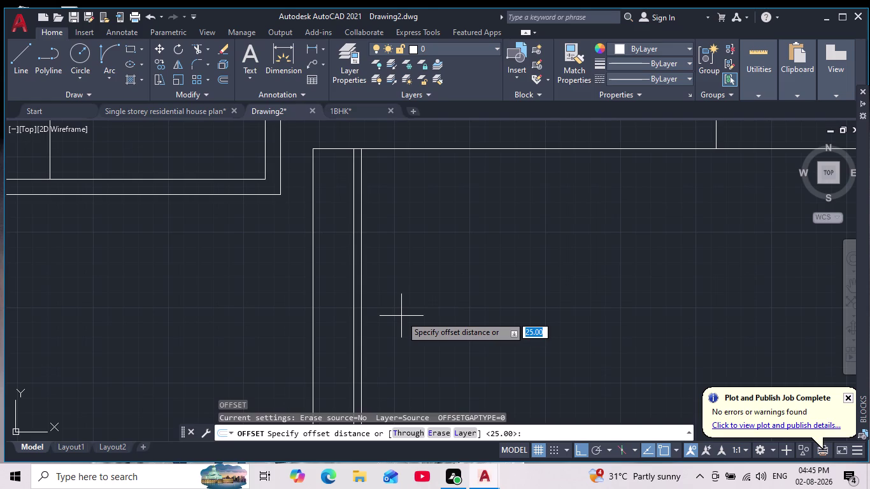
key(Escape)
click(23, 51)
scroll(up, 3)
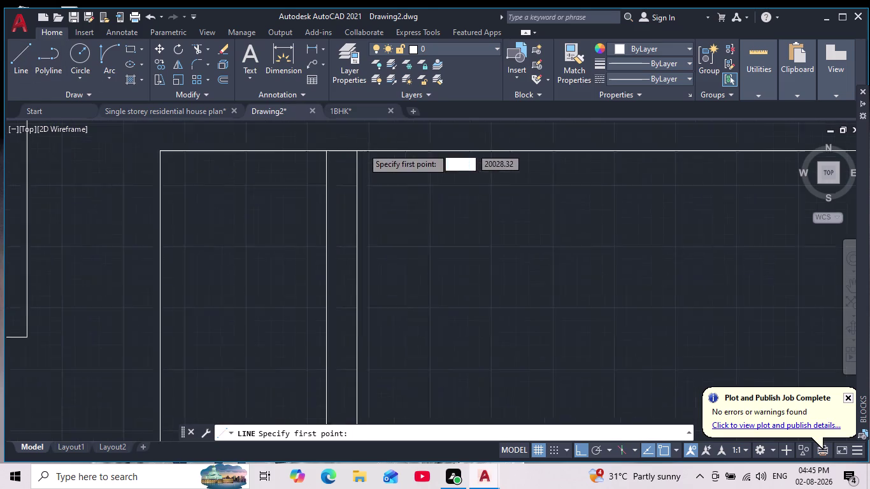
Draw a short line capping the top of the balcony post.
click(302, 154)
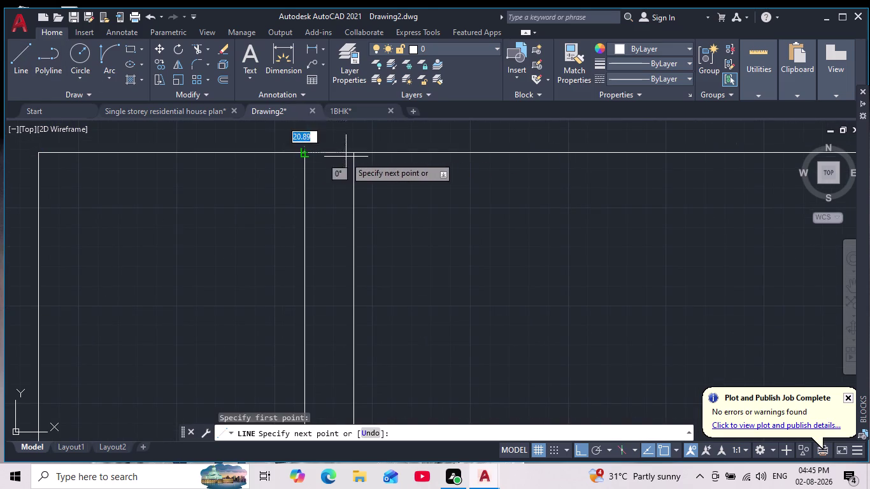
click(357, 153)
key(space)
Pan down to the post's bottom end and cap it with a short line.
scroll(down, 3)
middle_drag(367, 216, 370, 166)
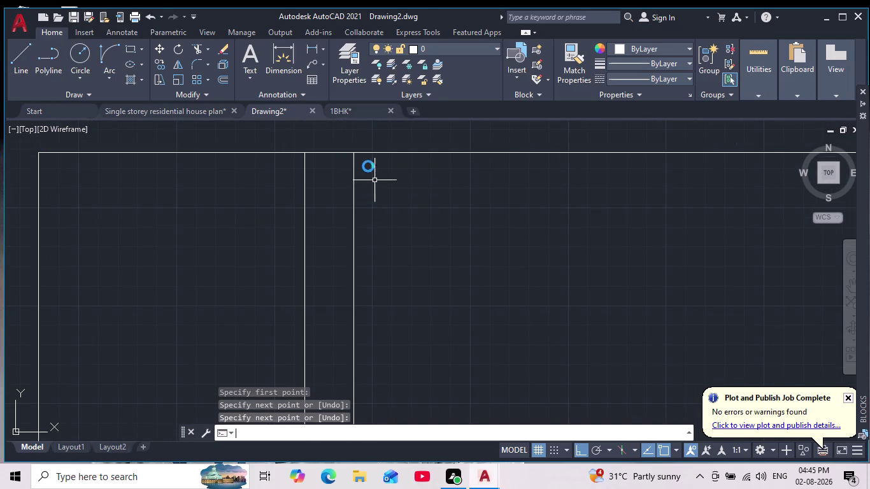
scroll(down, 3)
middle_drag(370, 285, 372, 245)
scroll(down, 3)
middle_drag(363, 386, 361, 336)
scroll(up, 3)
scroll(up, 3)
middle_drag(376, 352, 353, 251)
key(space)
click(343, 338)
click(370, 336)
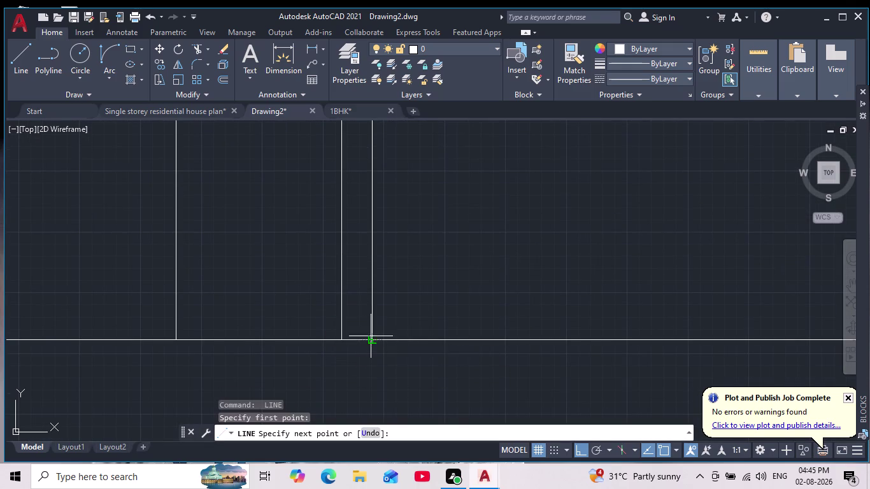
key(Escape)
Window-select the post's four lines and join them into one polyline.
scroll(down, 3)
middle_drag(388, 306, 389, 353)
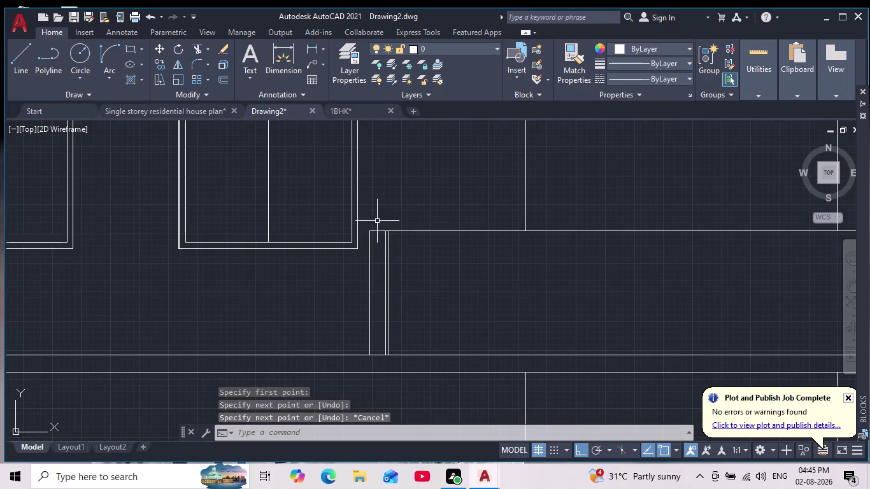
click(377, 217)
click(402, 368)
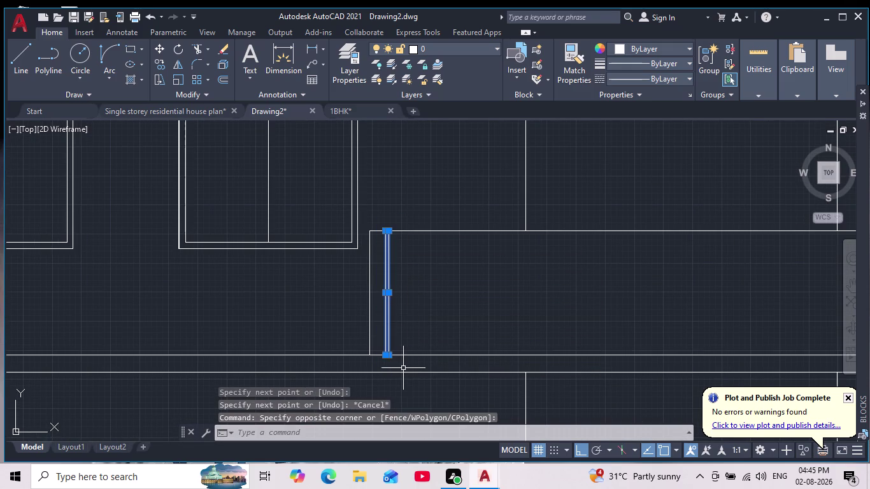
key(j)
key(Return)
key(Escape)
key(Escape)
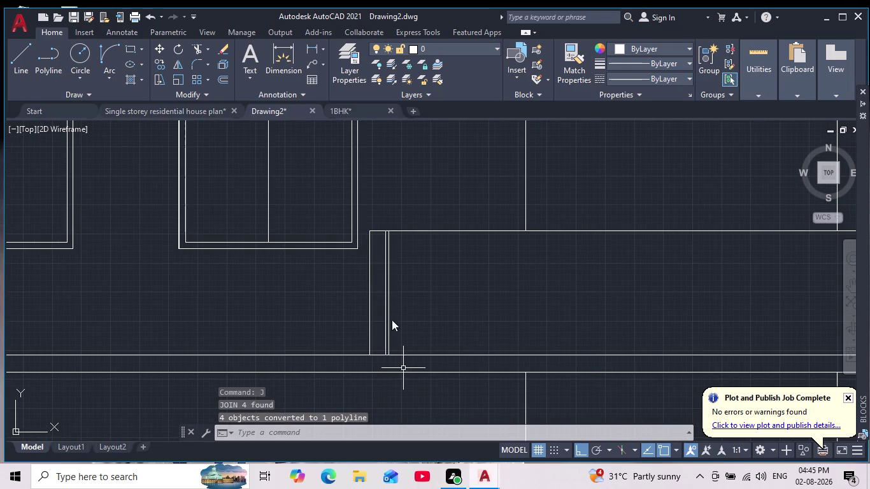
key(Escape)
scroll(up, 3)
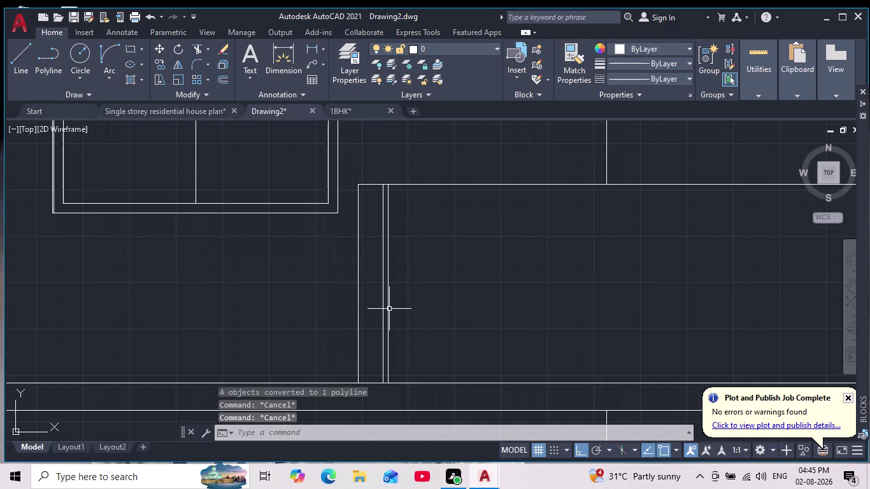
key(o)
key(Return)
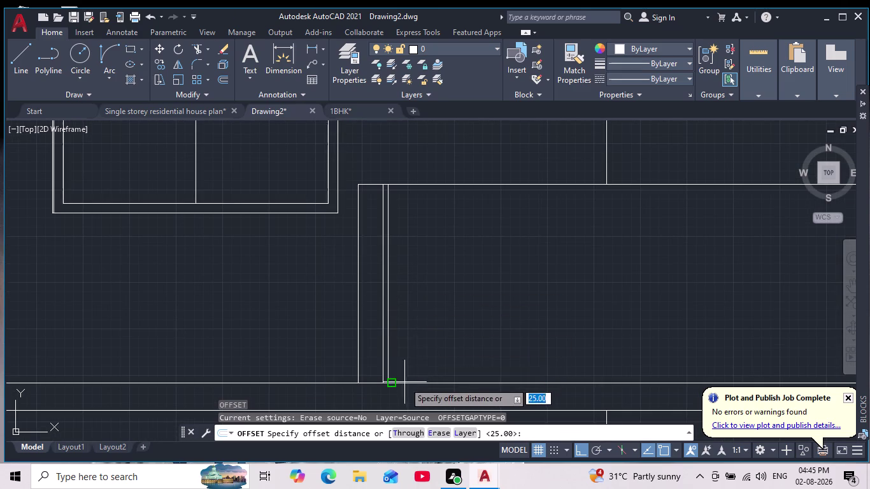
text(50)
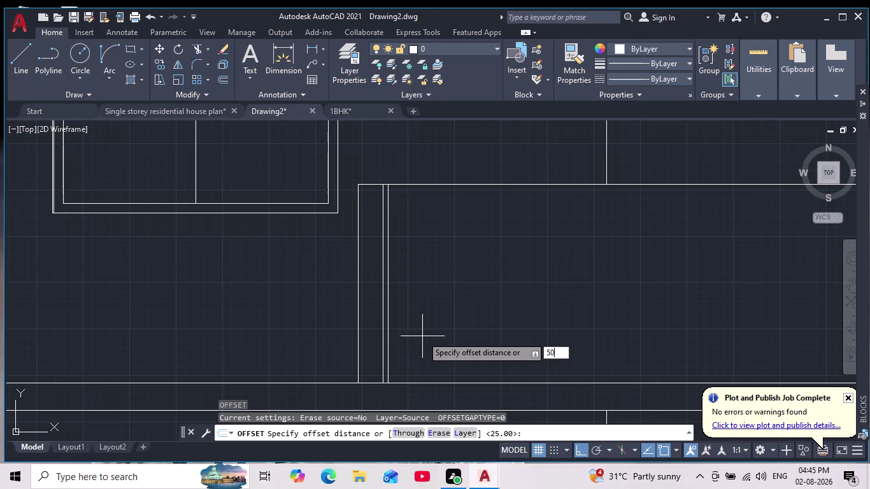
key(Return)
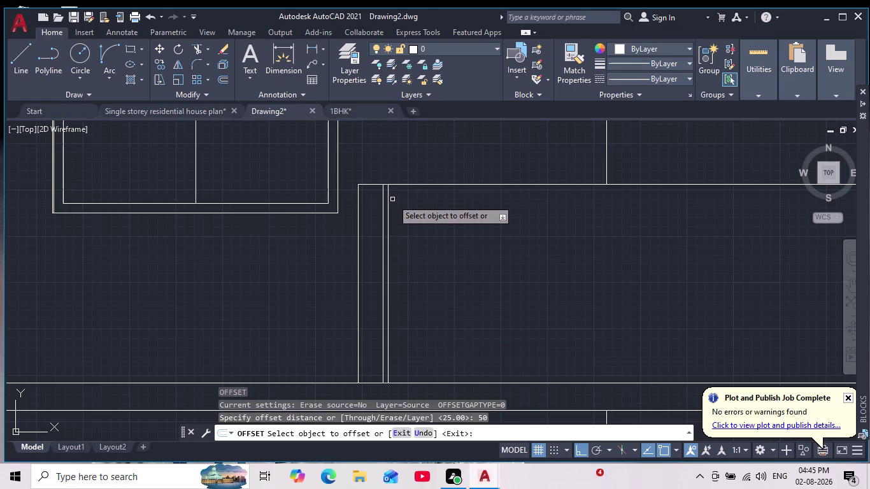
click(388, 217)
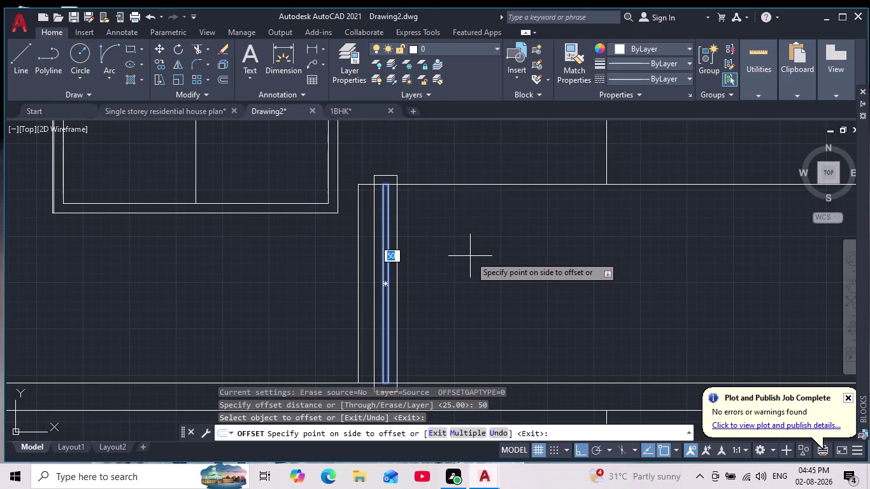
key(Escape)
scroll(down, 3)
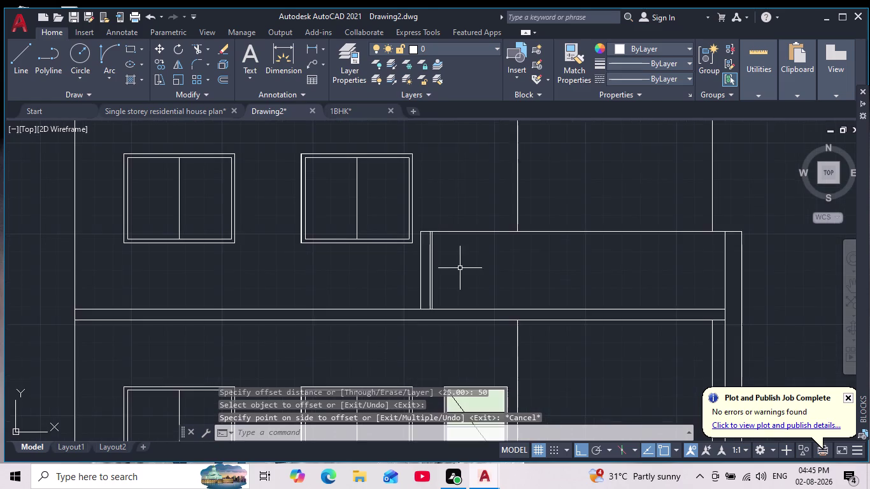
middle_drag(456, 272, 395, 230)
scroll(up, 3)
scroll(down, 3)
scroll(up, 3)
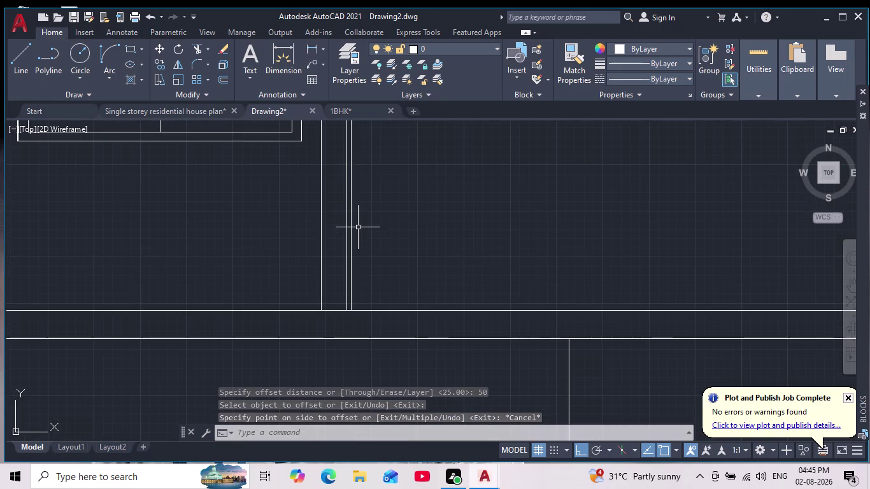
click(358, 227)
click(341, 244)
scroll(down, 3)
middle_drag(390, 233, 358, 251)
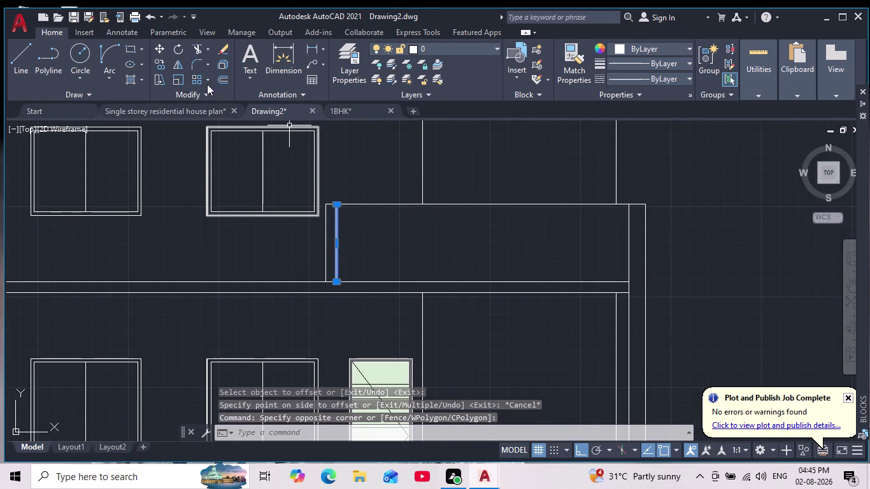
click(207, 77)
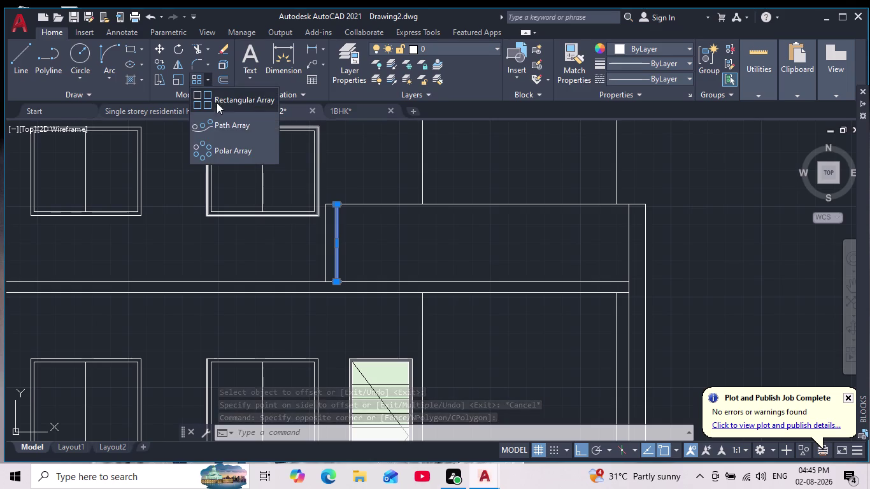
click(230, 126)
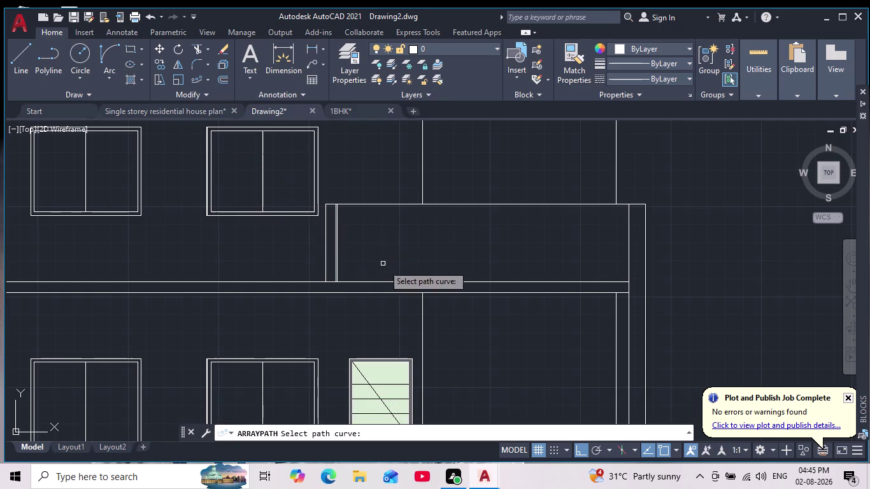
click(374, 281)
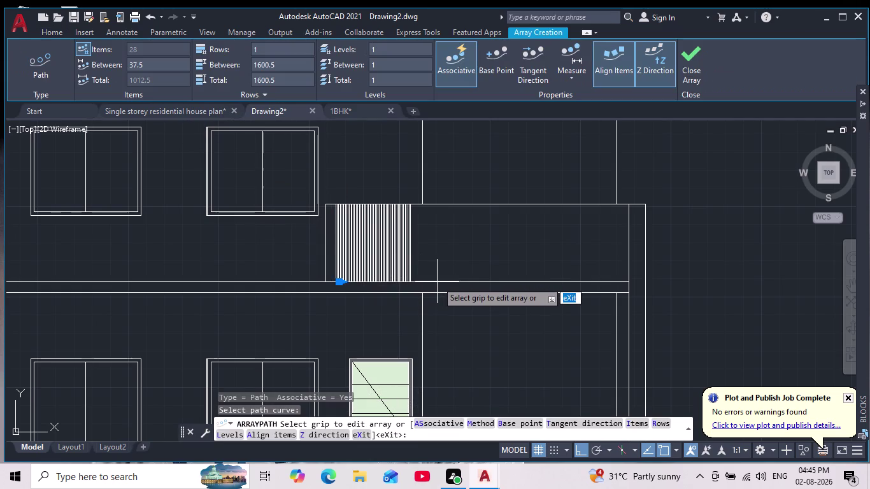
key(Escape)
key(ctrl+z)
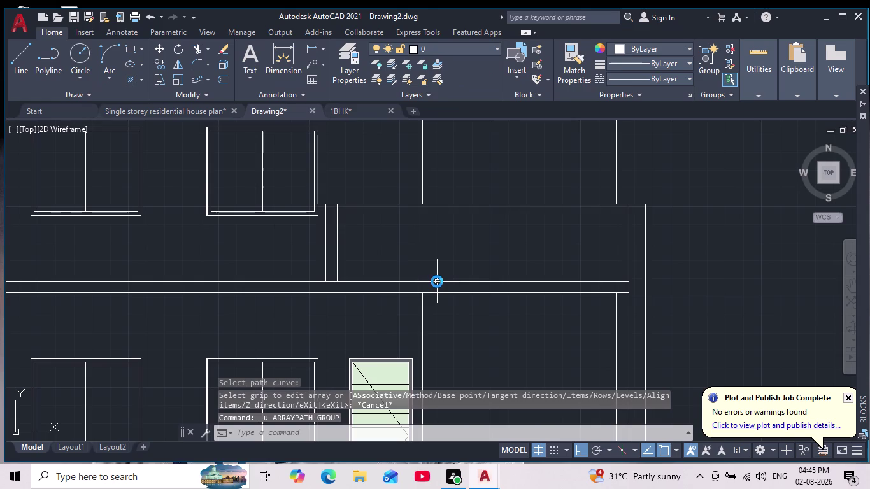
key(Escape)
scroll(up, 3)
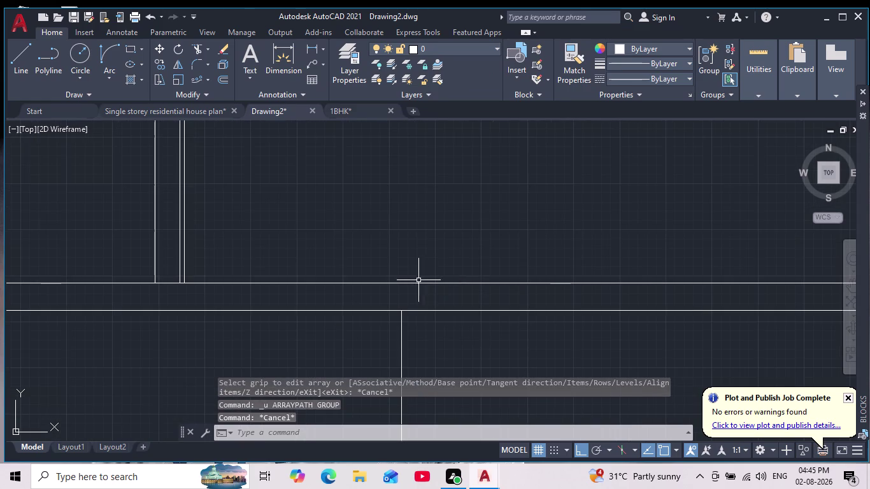
scroll(down, 3)
Join the three balcony base line pieces into a single line.
click(379, 283)
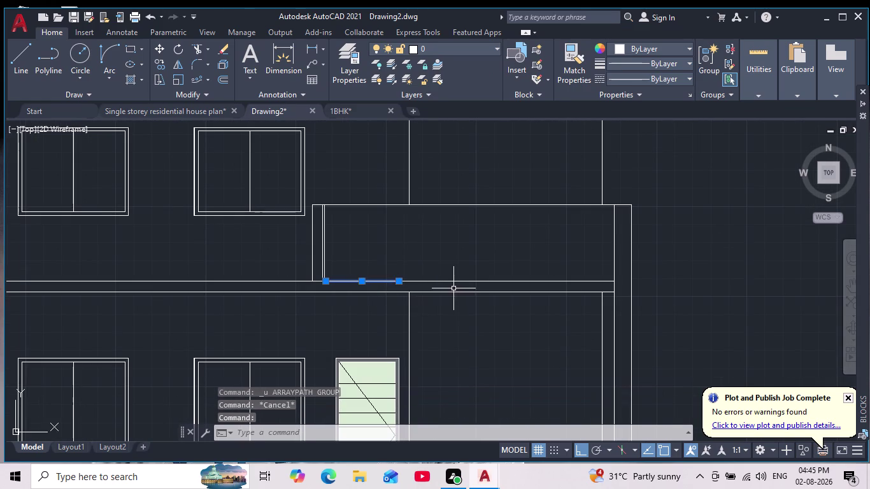
click(452, 286)
click(446, 274)
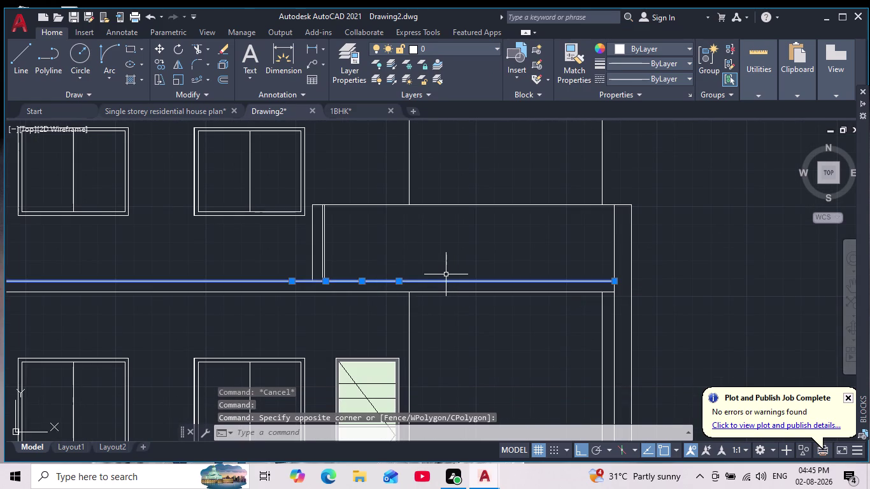
key(j)
key(Return)
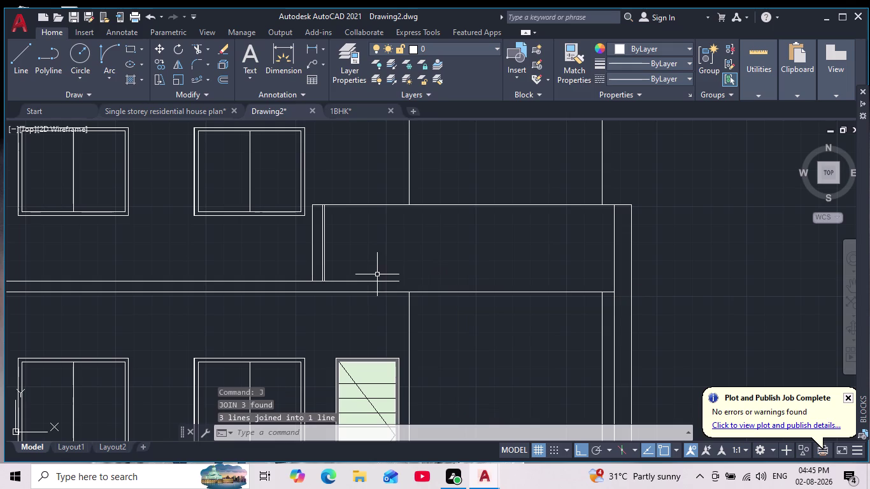
scroll(down, 3)
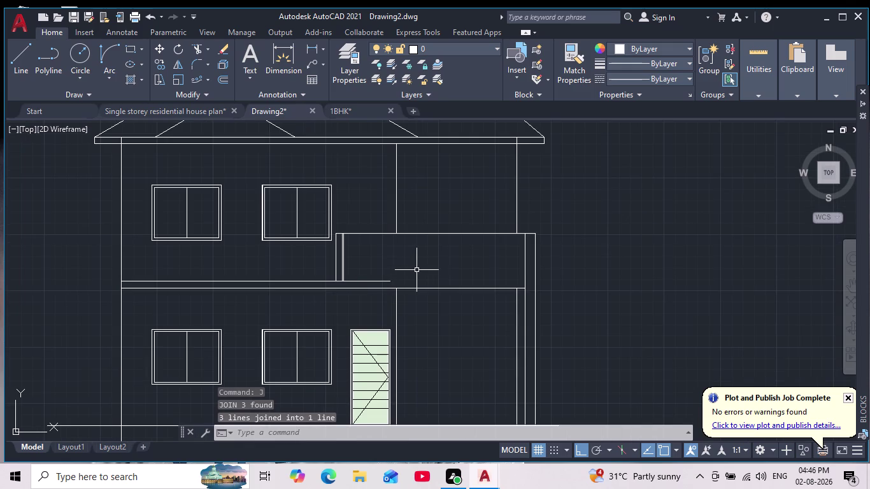
key(Escape)
key(Escape)
key(Escape)
key(Escape)
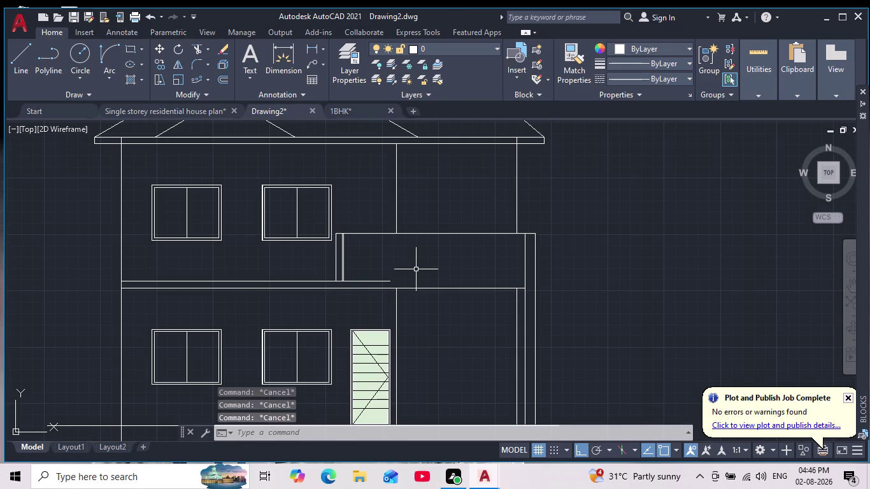
Use EXTEND (EX) on the base line toward the balcony's right edge, then cancel.
text(ex)
key(Return)
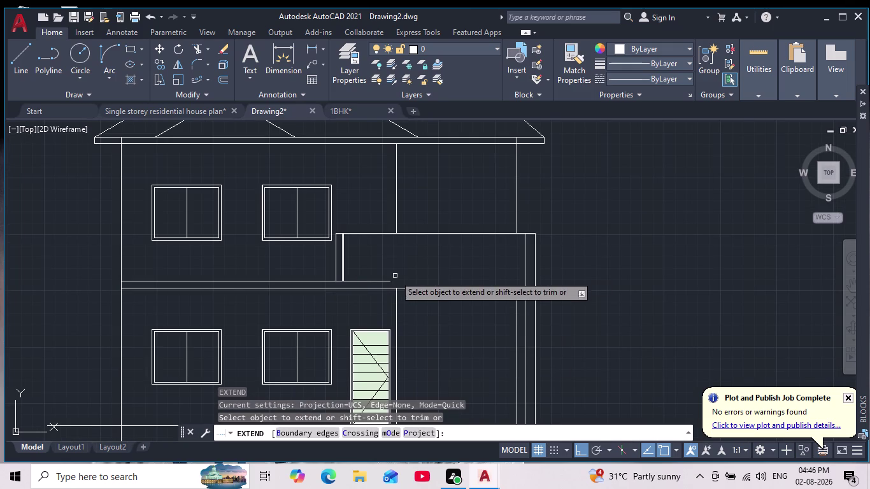
click(368, 283)
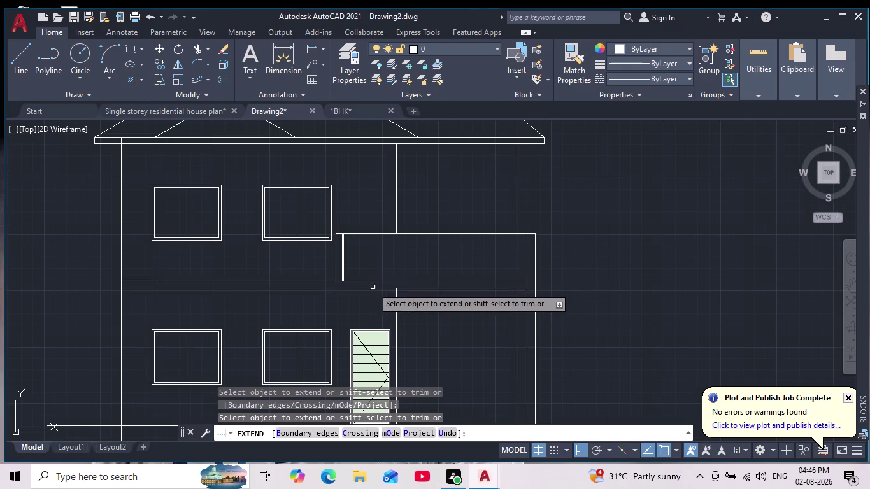
key(Escape)
key(Escape)
Select the balcony post outline.
scroll(up, 3)
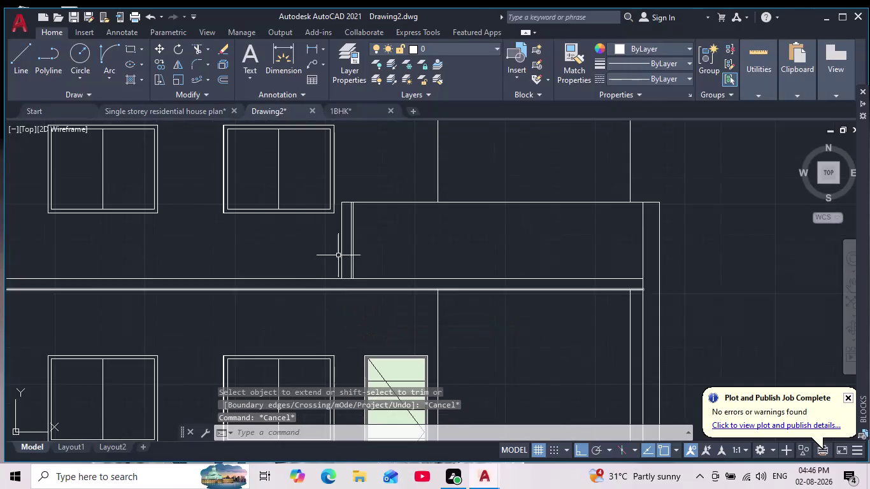
scroll(up, 3)
click(356, 256)
click(403, 261)
click(405, 263)
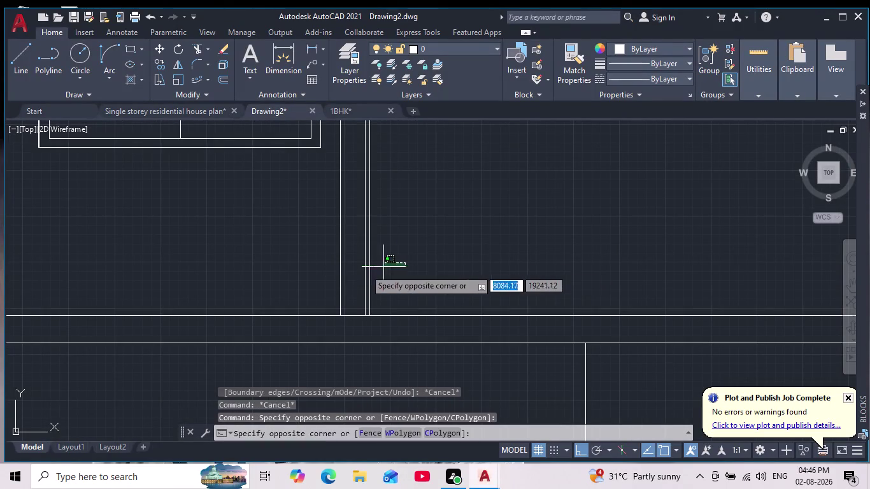
click(360, 271)
Path-array the post along the extended base line, then cancel and undo that array.
scroll(down, 3)
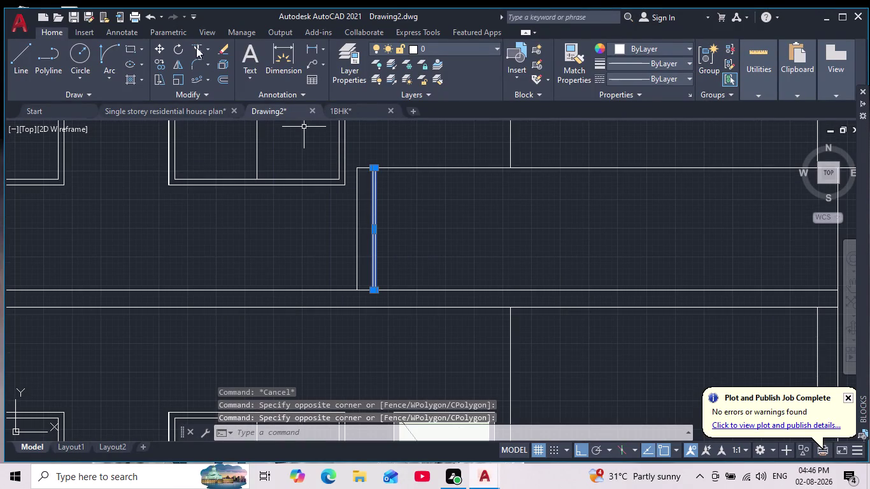
click(200, 80)
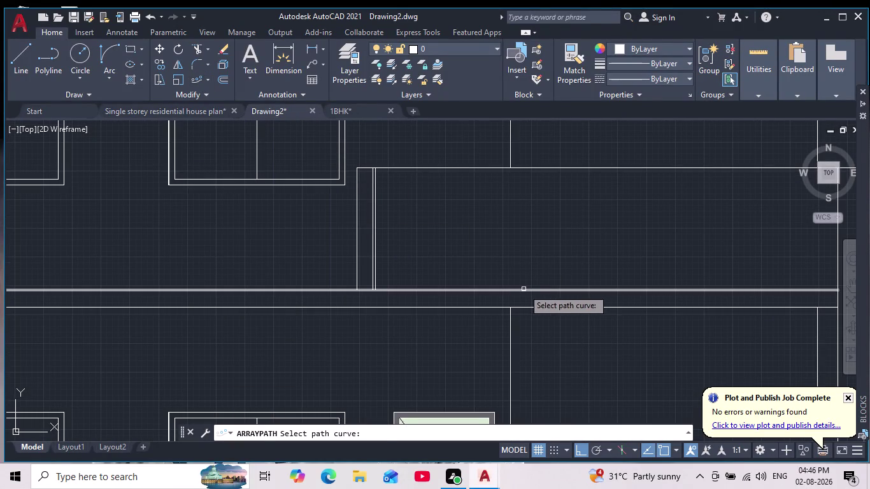
click(524, 289)
scroll(down, 3)
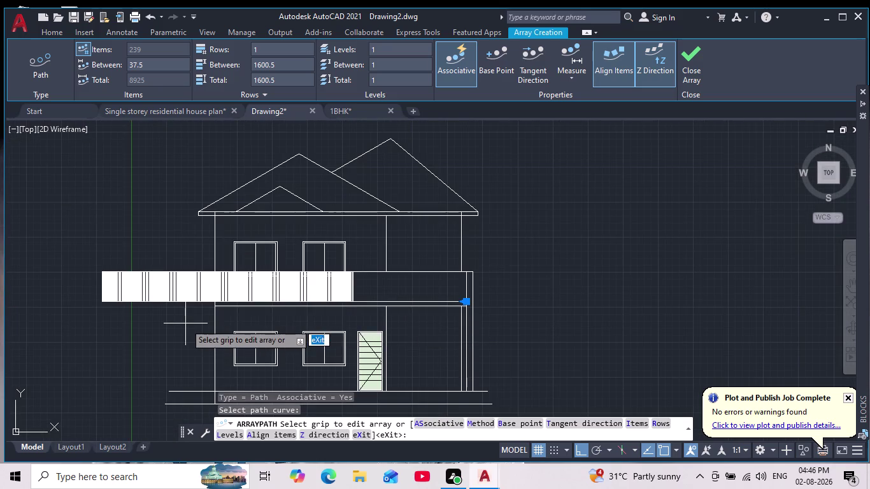
scroll(up, 3)
scroll(down, 3)
key(ctrl+z)
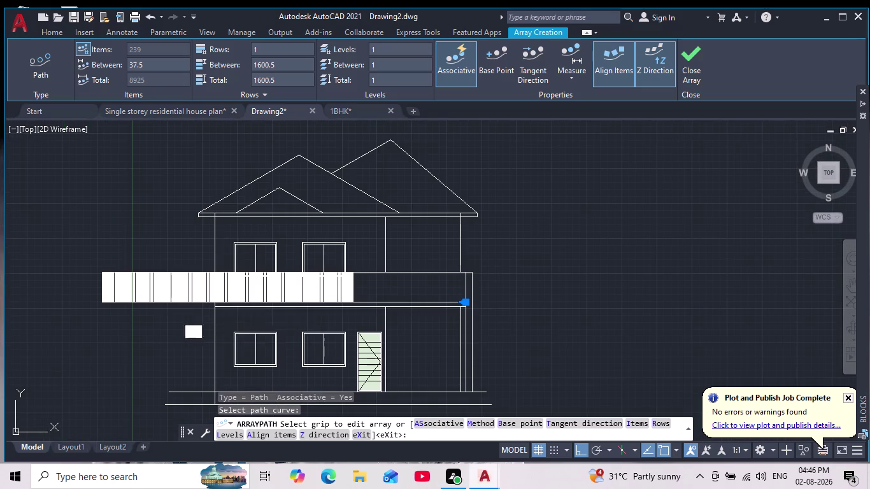
key(Escape)
key(ctrl+z)
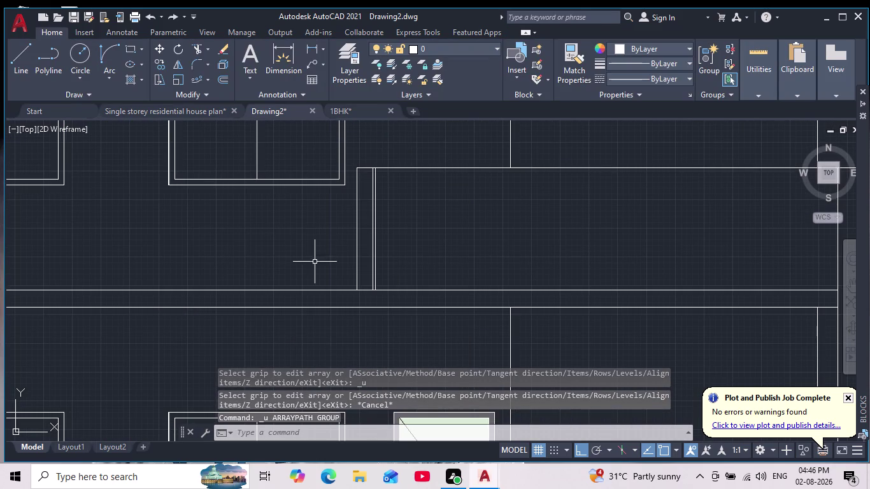
Window-select the single vertical baluster's lines and start the COPY command.
click(365, 246)
click(393, 258)
click(391, 246)
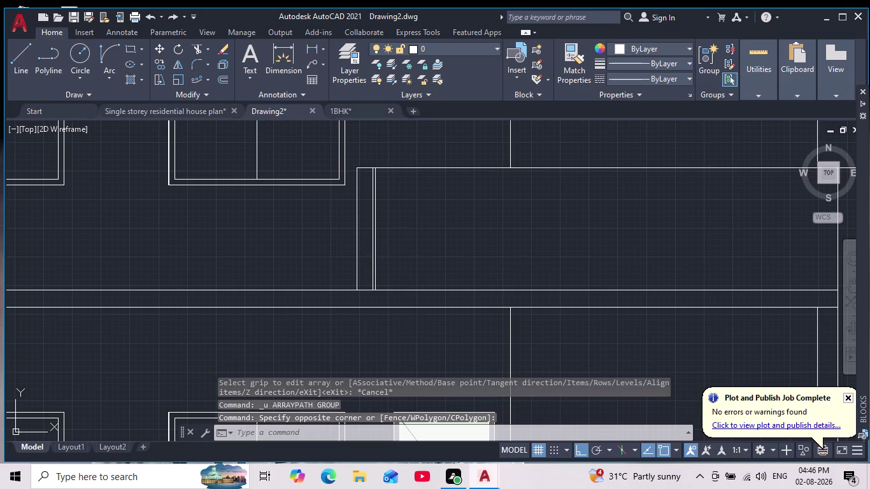
click(368, 257)
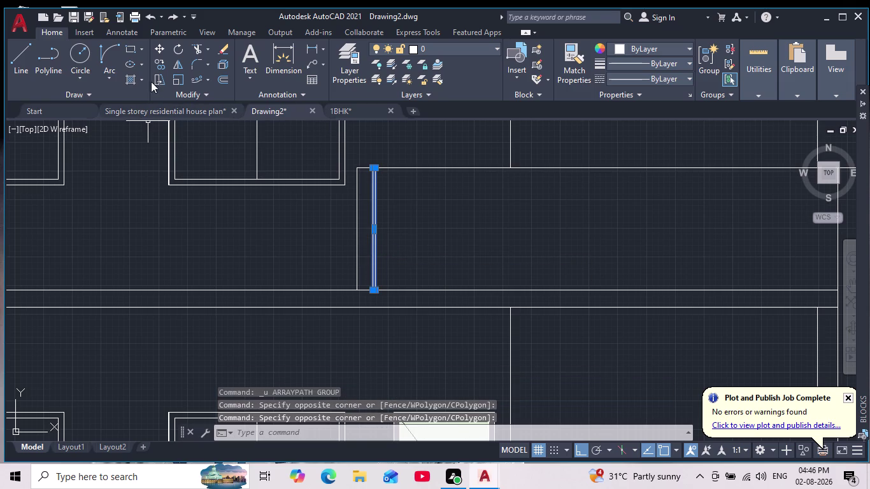
click(161, 69)
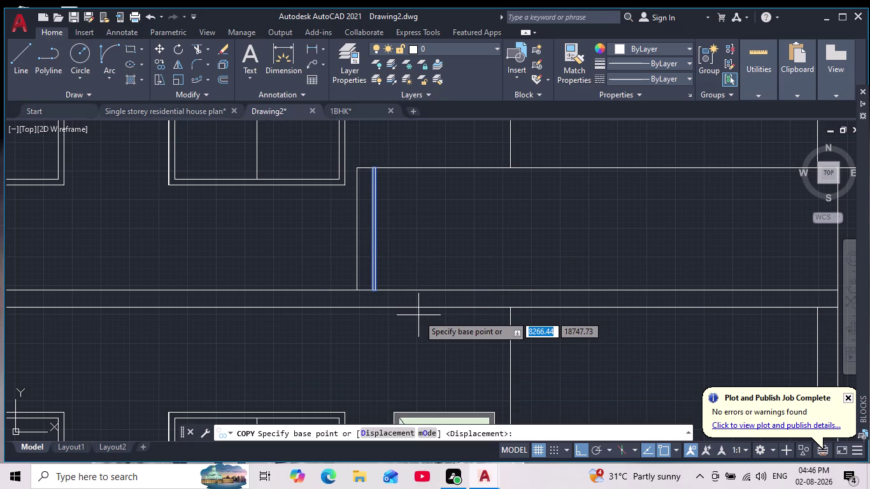
Copy the baluster from its bottom end into the left half of the balcony, with object snap off.
middle_drag(423, 290, 424, 284)
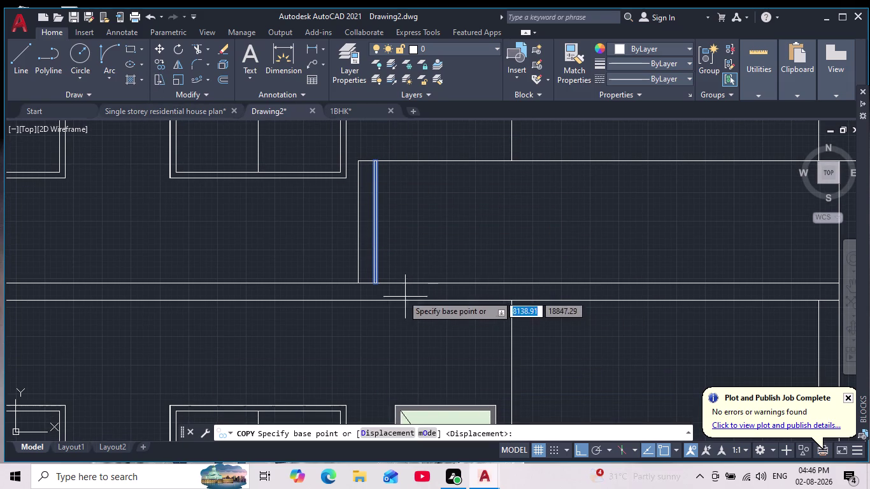
scroll(up, 3)
click(341, 274)
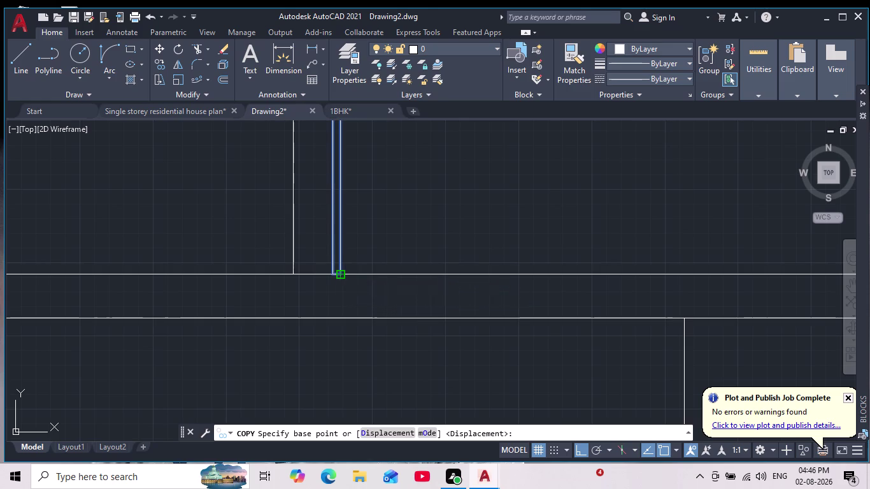
scroll(down, 3)
scroll(down, 3)
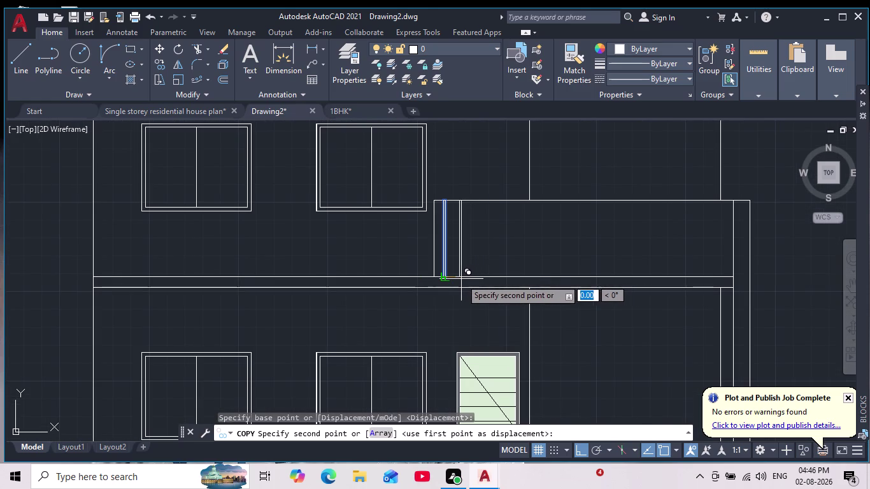
click(461, 276)
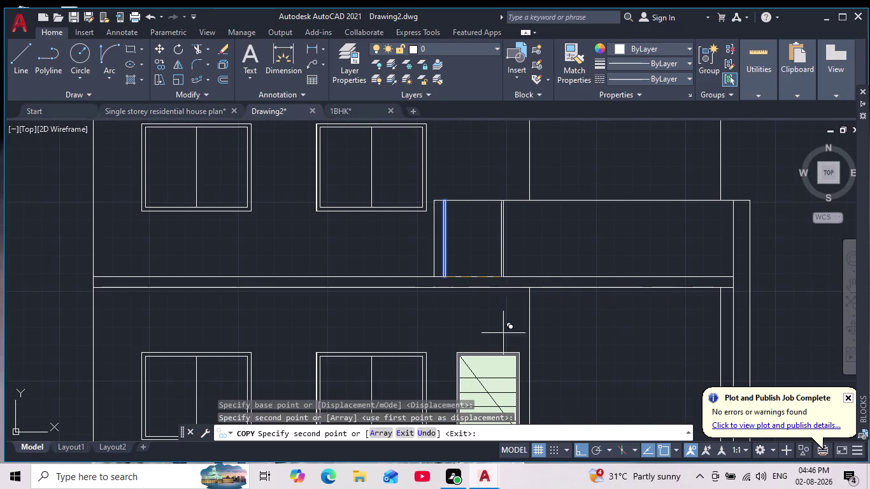
click(668, 452)
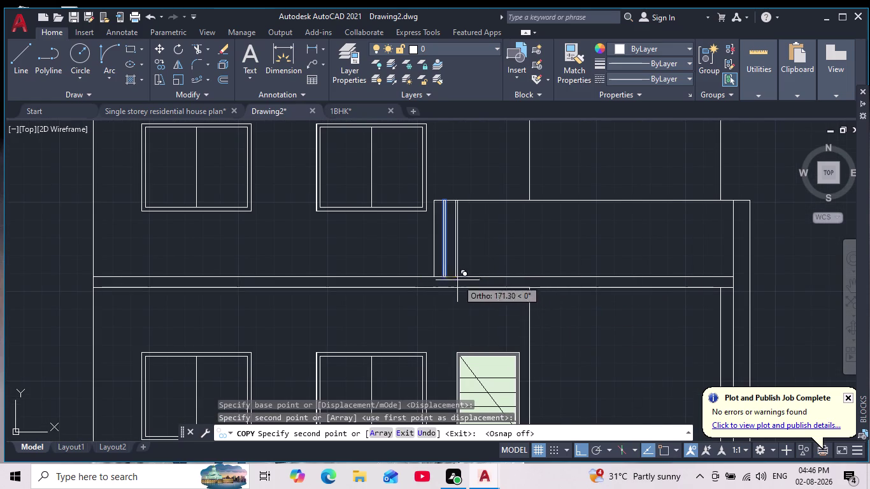
click(466, 280)
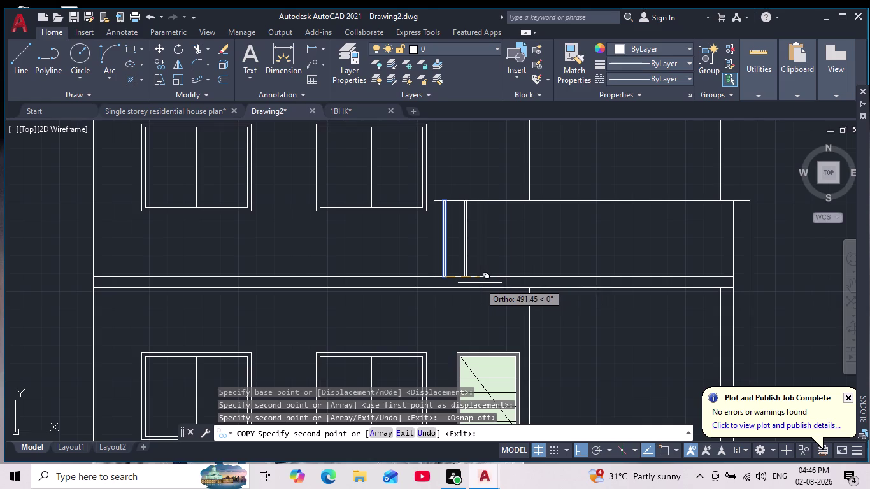
click(482, 283)
click(503, 283)
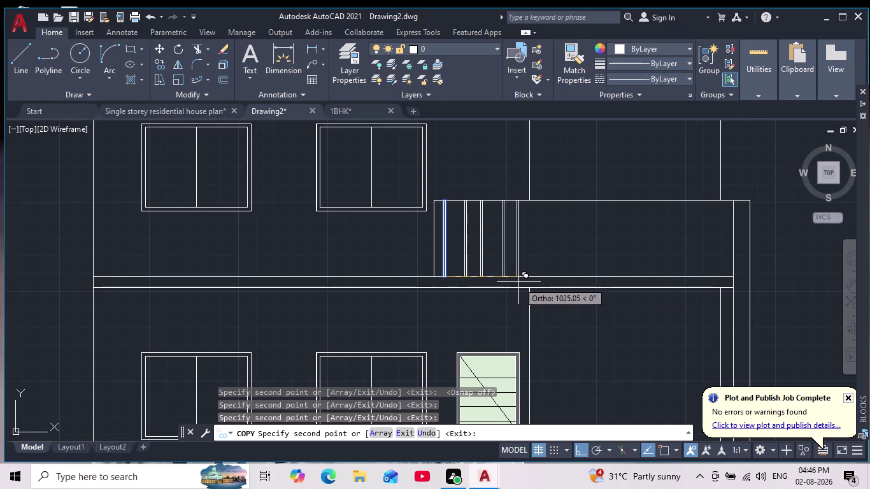
click(521, 282)
click(540, 278)
click(560, 277)
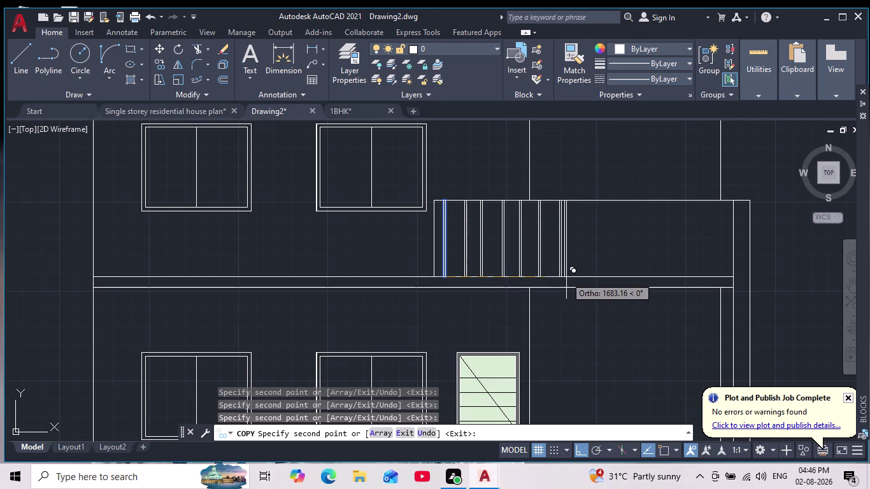
Continue placing baluster copies through the middle to the balcony's right end, then finish copying.
click(573, 275)
click(592, 274)
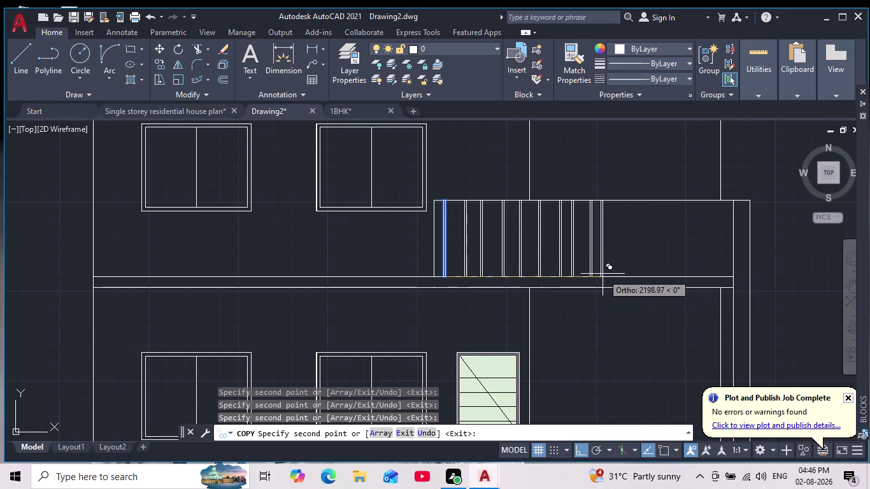
click(616, 273)
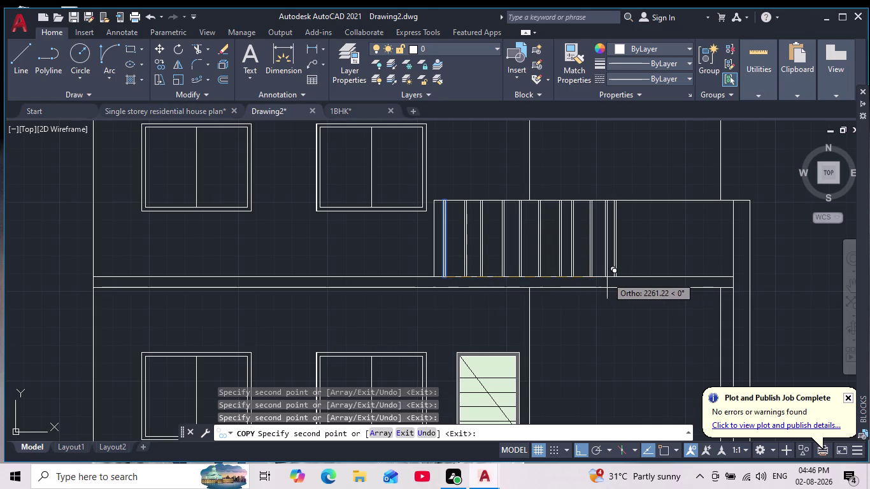
click(604, 277)
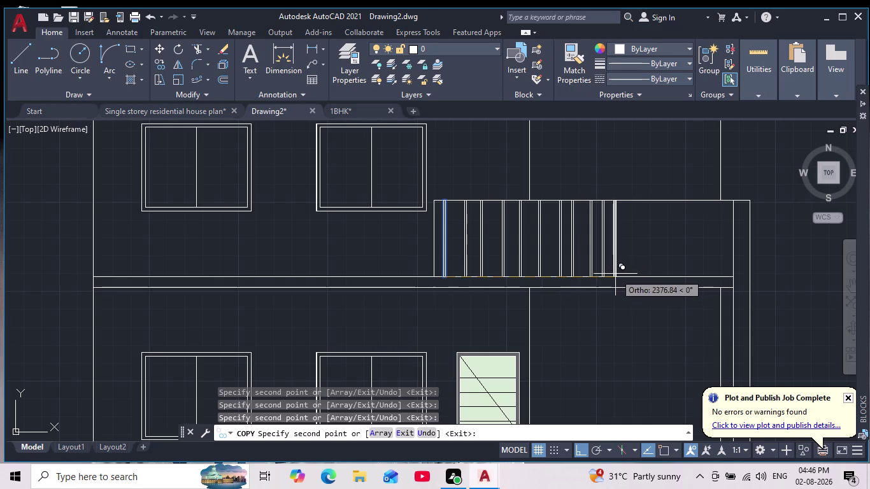
click(627, 274)
click(640, 276)
click(656, 272)
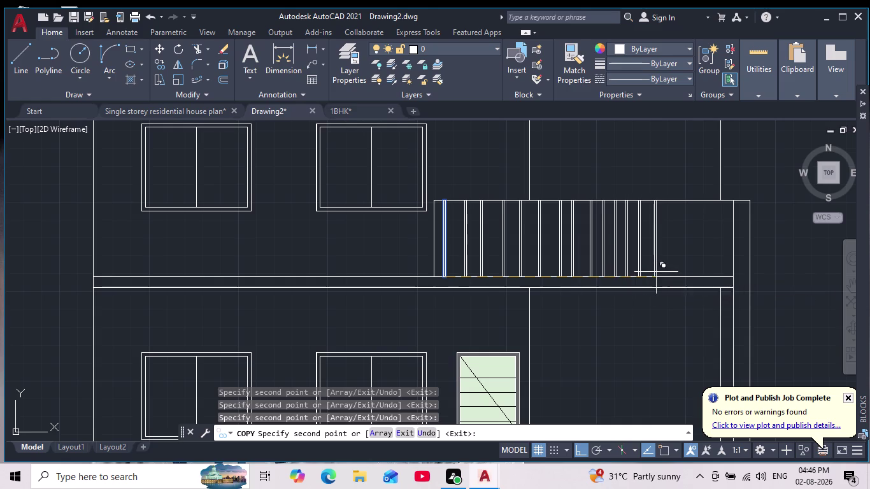
click(664, 273)
click(681, 273)
click(691, 271)
click(706, 271)
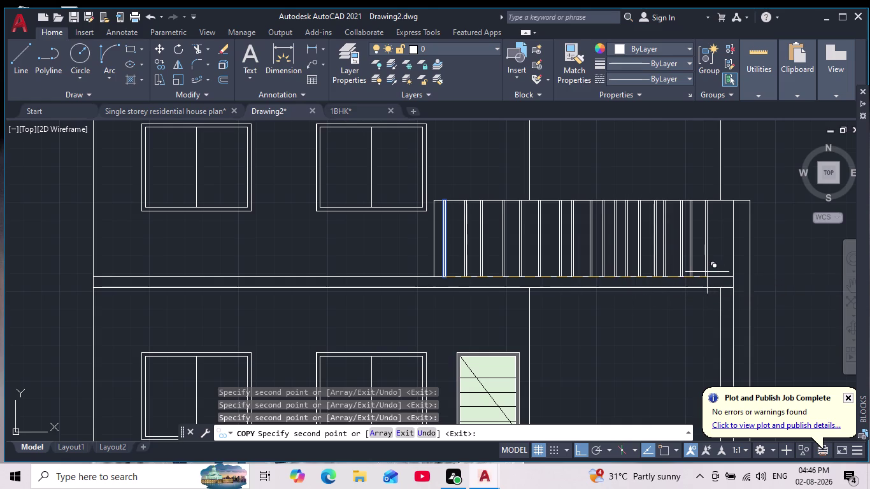
click(711, 272)
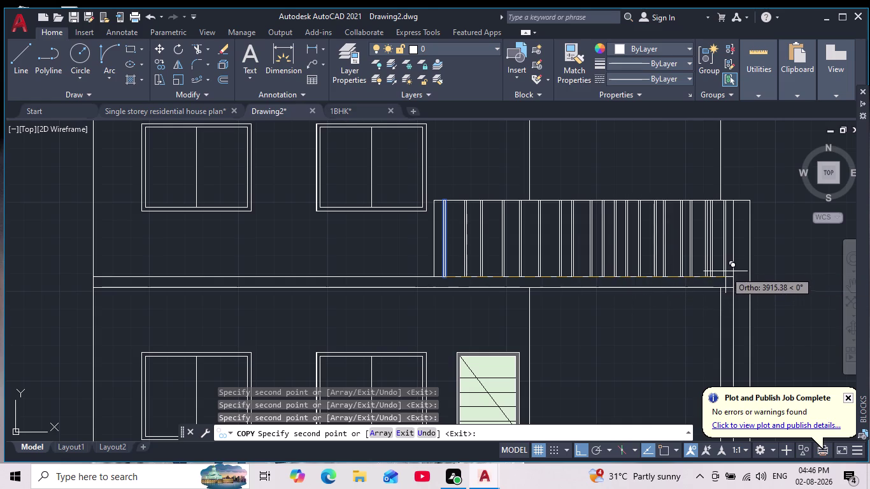
click(722, 271)
key(Return)
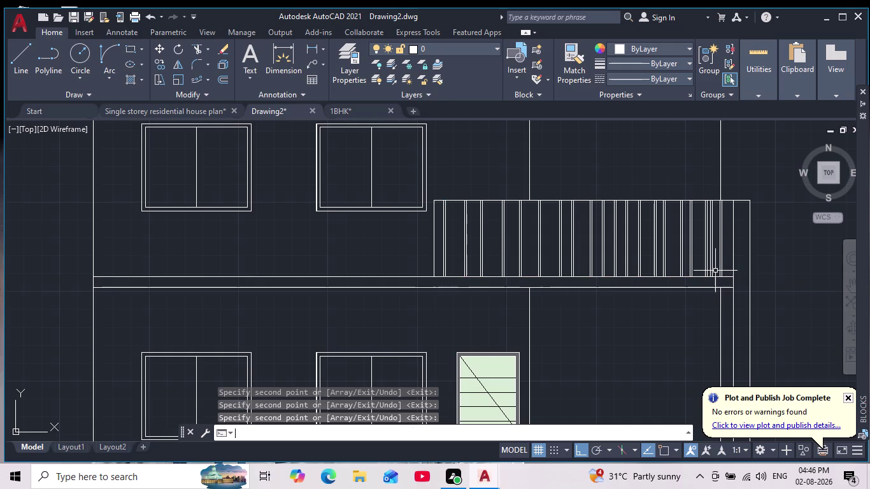
scroll(down, 3)
scroll(down, 3)
scroll(up, 3)
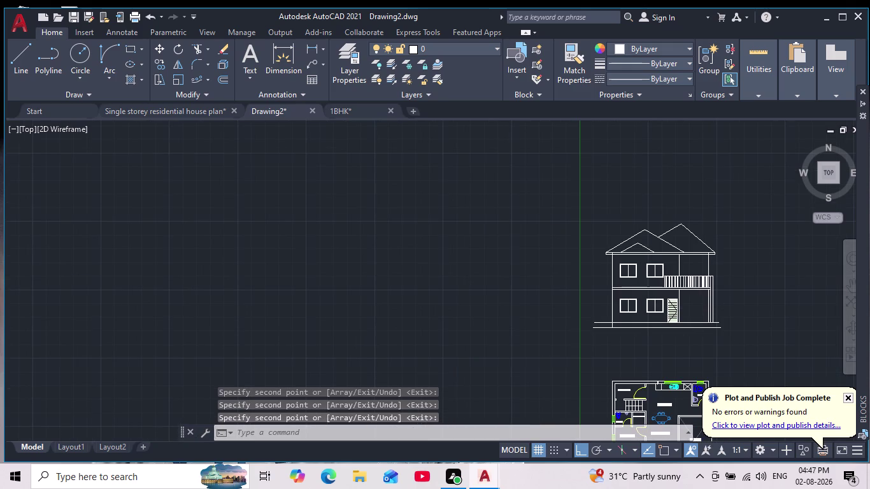
middle_drag(699, 304, 612, 293)
scroll(down, 3)
scroll(up, 3)
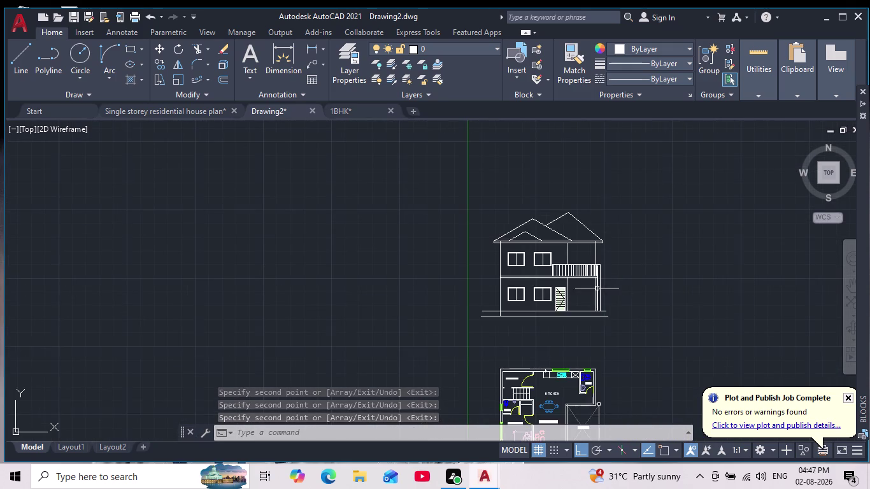
scroll(up, 3)
scroll(up, 3)
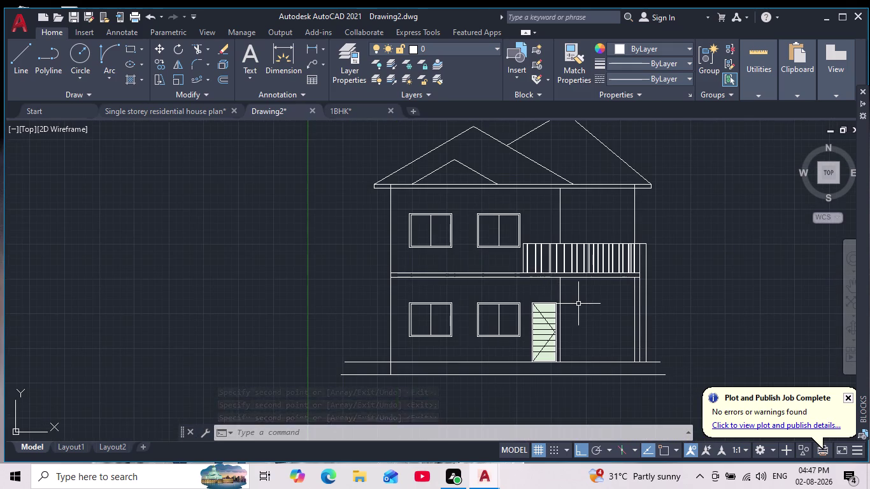
scroll(down, 3)
middle_drag(578, 303, 581, 284)
scroll(down, 3)
scroll(up, 3)
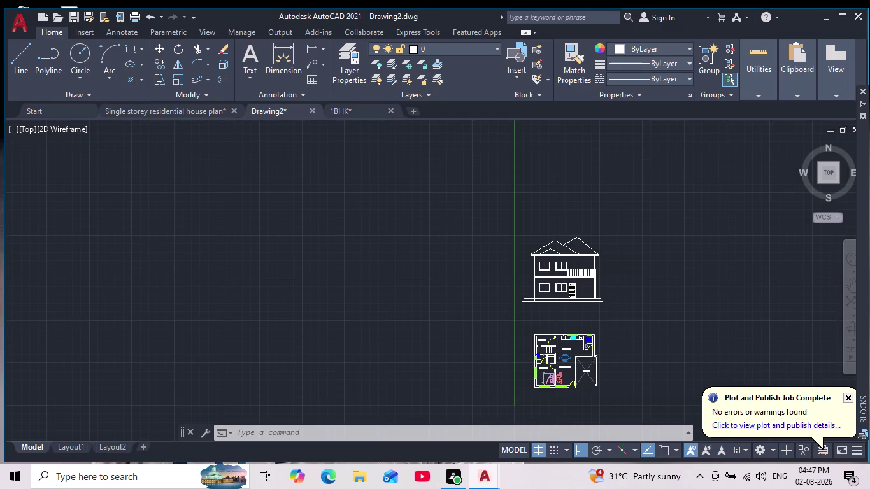
scroll(up, 3)
middle_drag(629, 279, 598, 352)
scroll(down, 3)
middle_drag(598, 351, 590, 363)
scroll(up, 3)
scroll(up, 3)
middle_drag(604, 330, 565, 426)
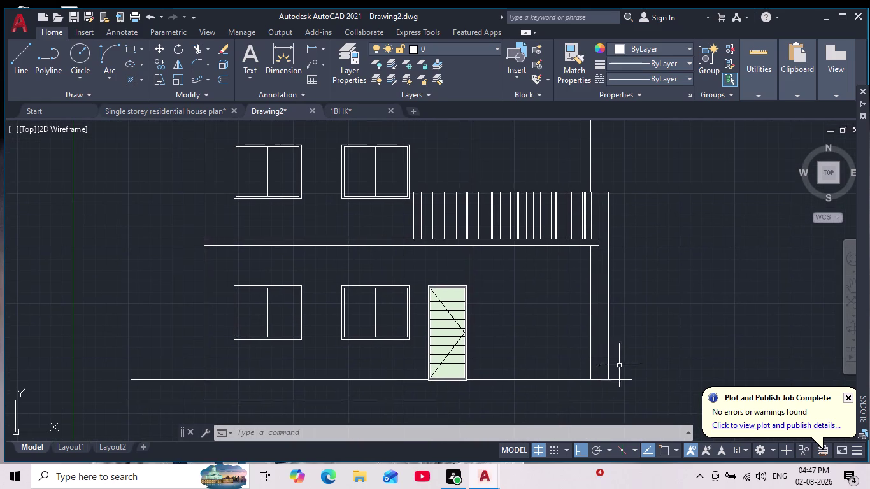